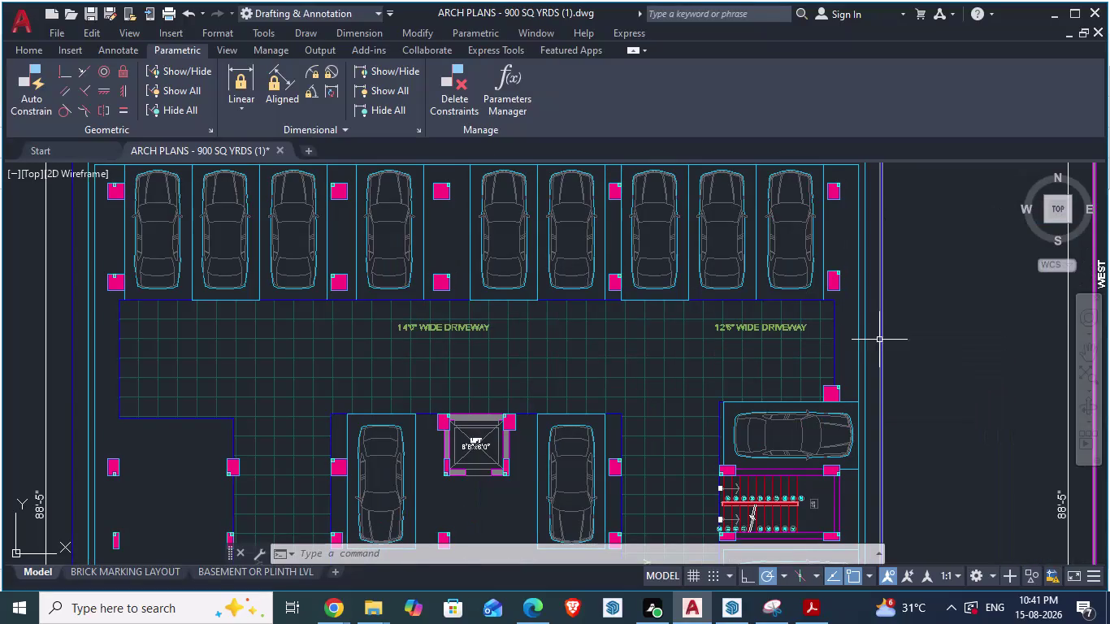
Start an aligned dimension at the column corner and check the SketchUp model.
text(da)
key(Return)
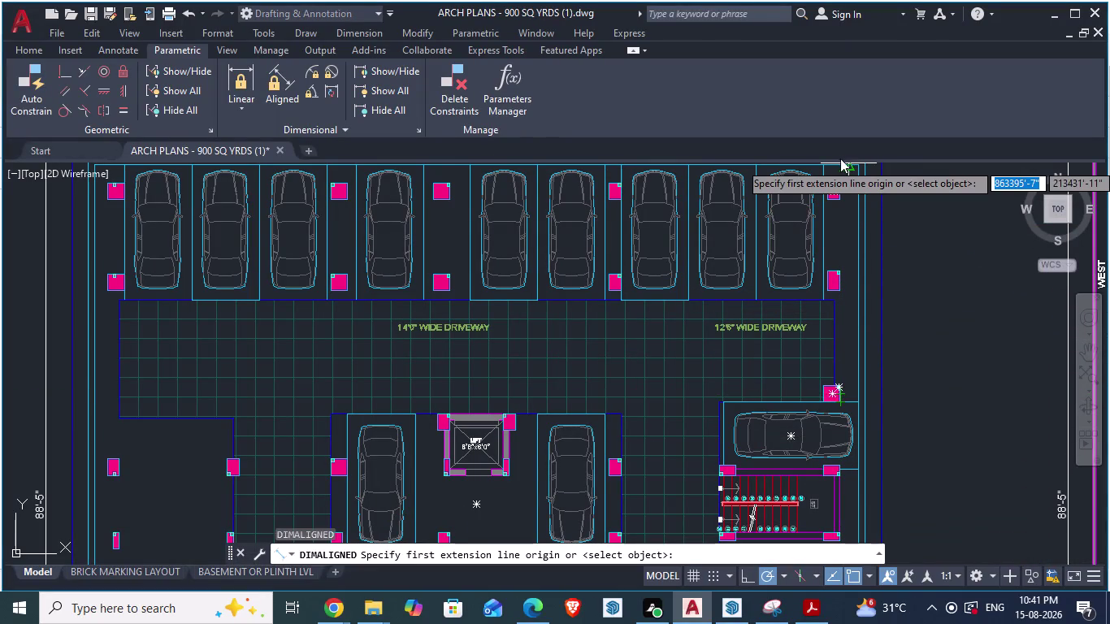
scroll(up, 3)
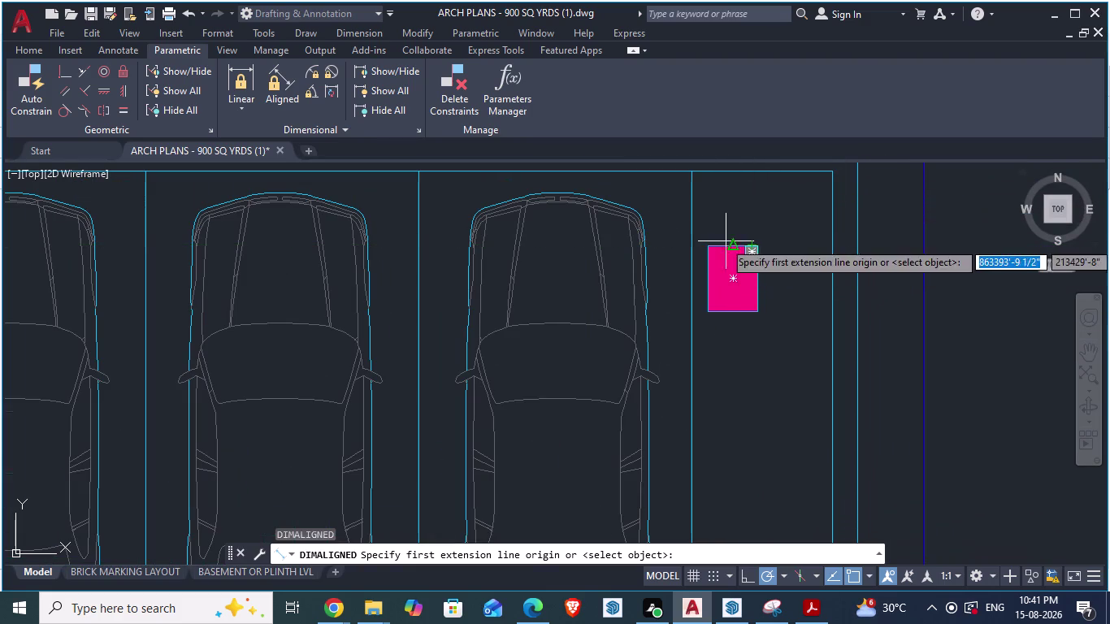
click(692, 176)
scroll(down, 3)
scroll(up, 3)
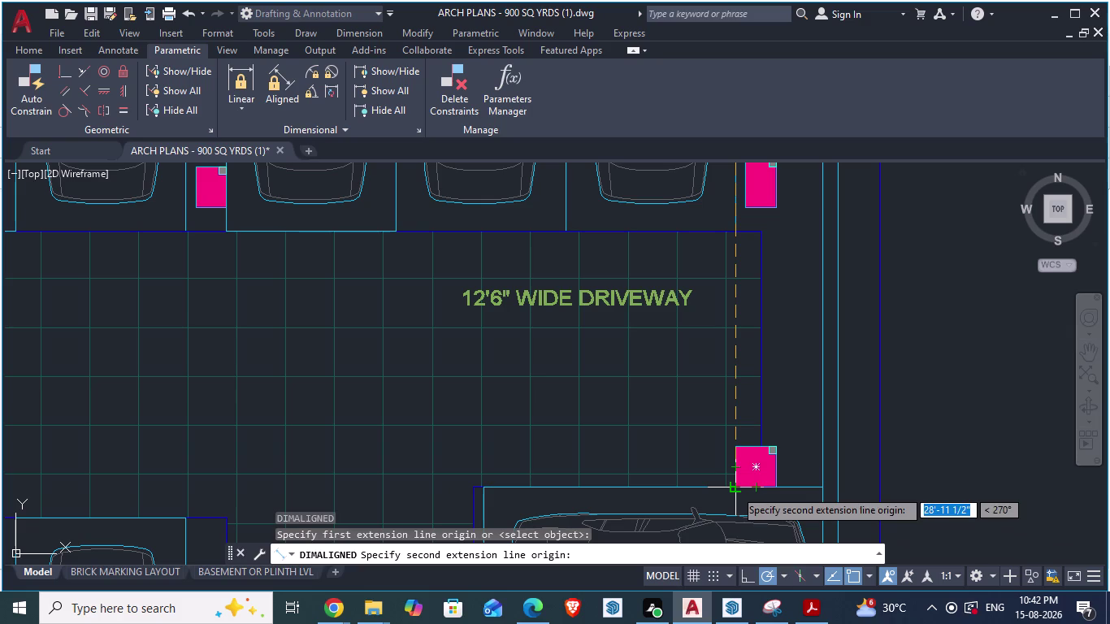
key(alt+Tab)
scroll(down, 3)
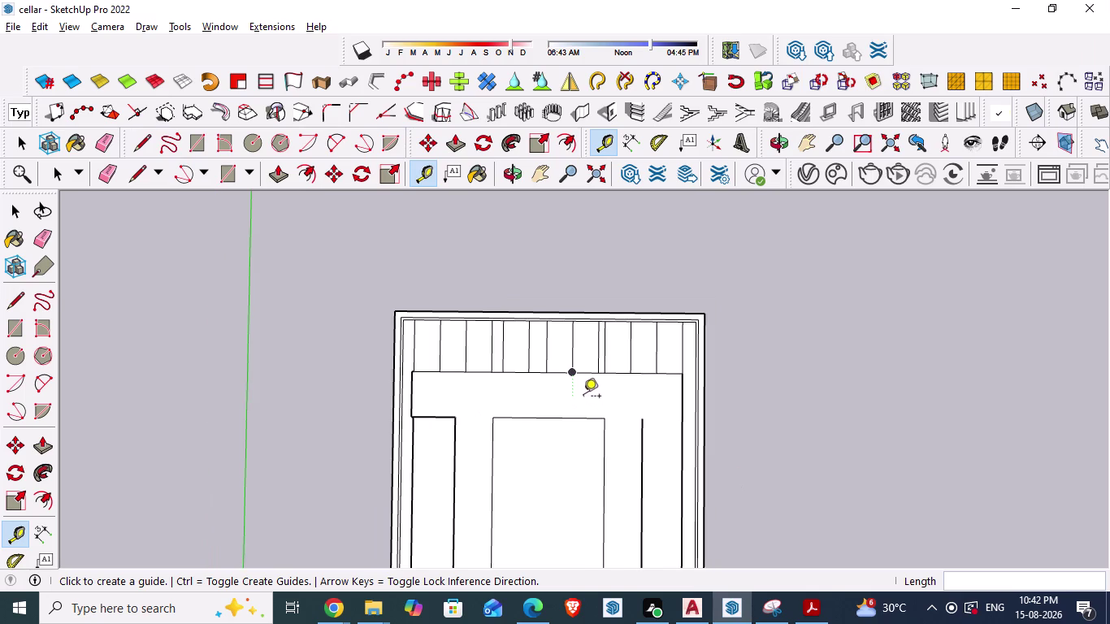
key(alt+Tab)
scroll(down, 3)
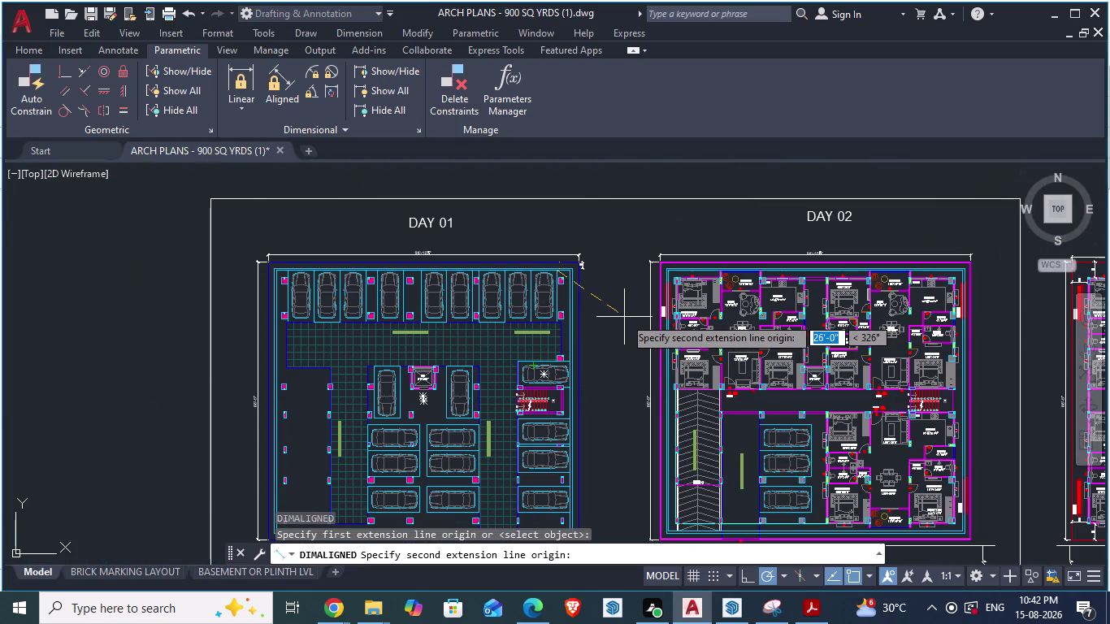
Cancel that first aligned dimension and zoom around the plan.
key(Escape)
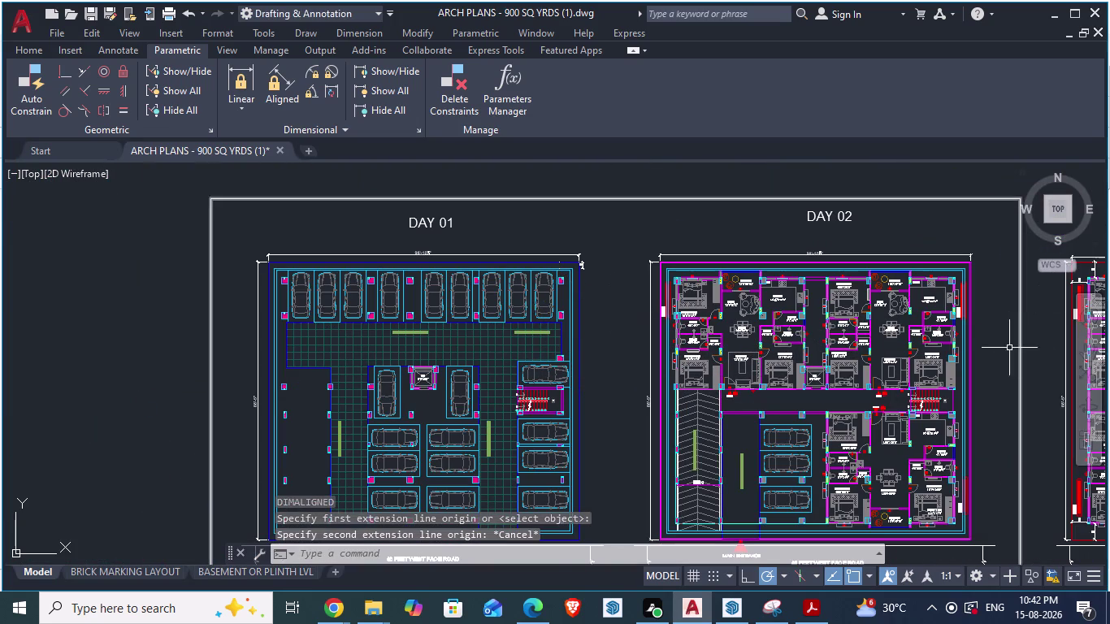
scroll(up, 3)
scroll(down, 3)
scroll(up, 3)
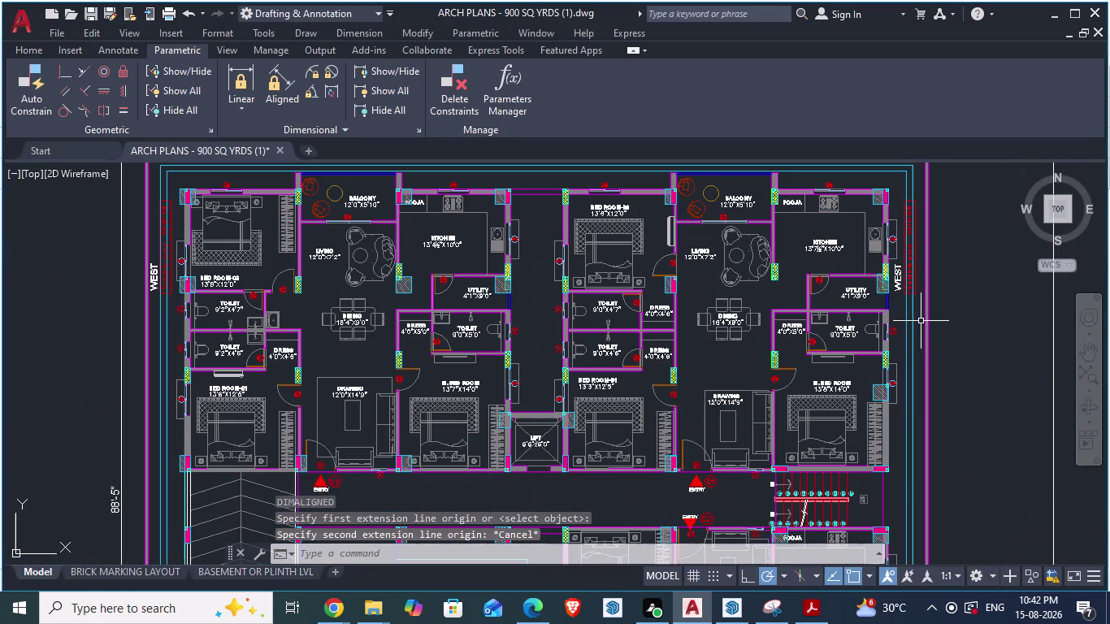
scroll(up, 3)
scroll(down, 3)
scroll(up, 3)
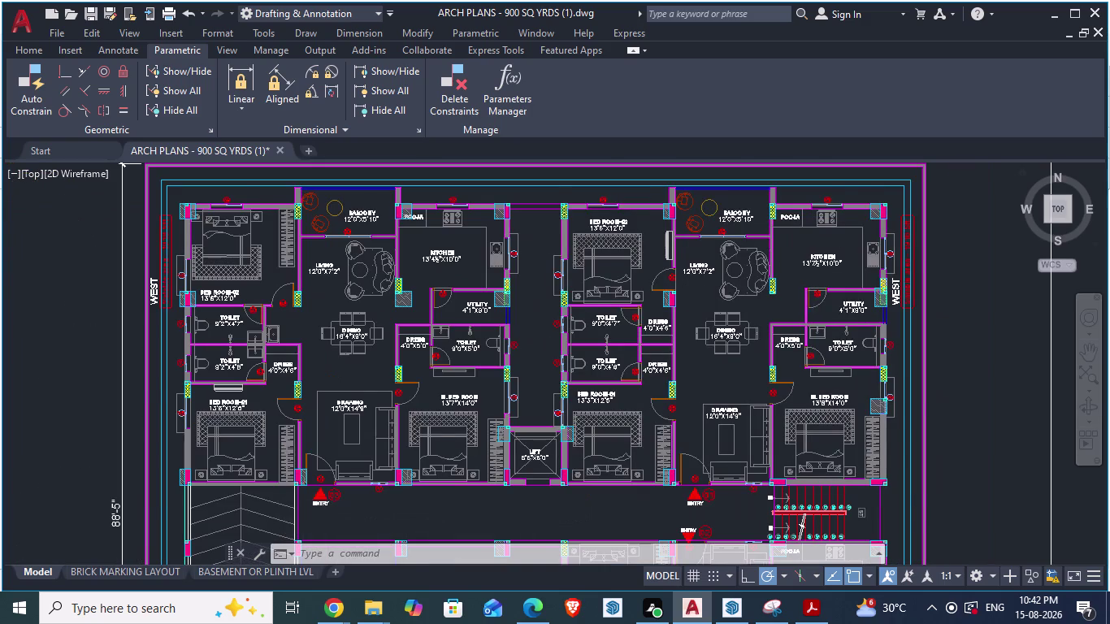
Pick an aligned dimension from the unit corner to the wall column, then cancel it.
text(da)
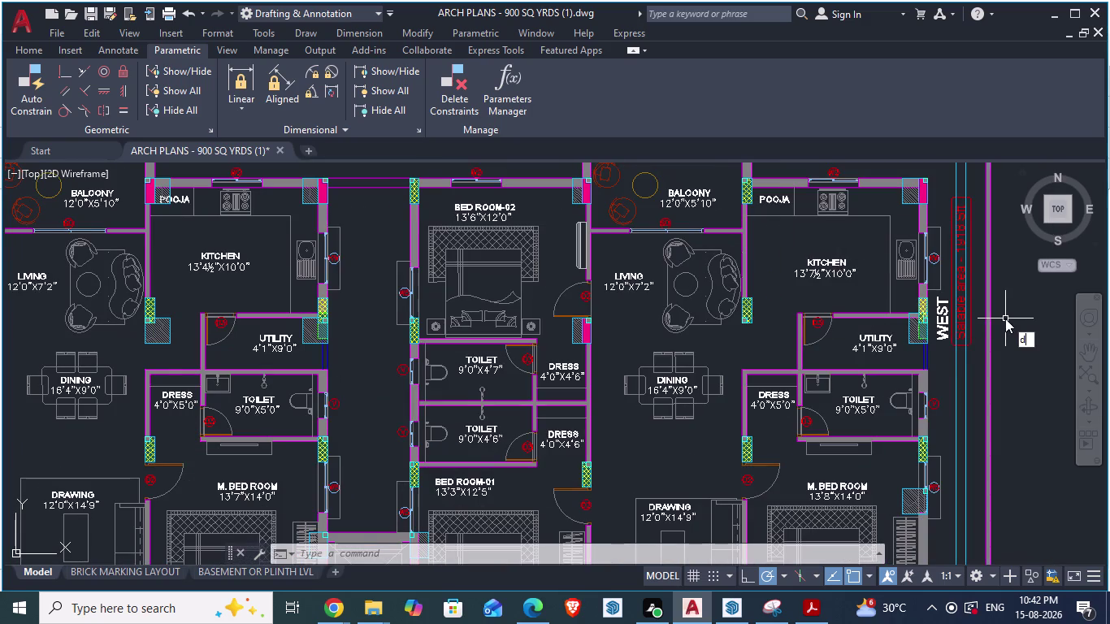
key(Return)
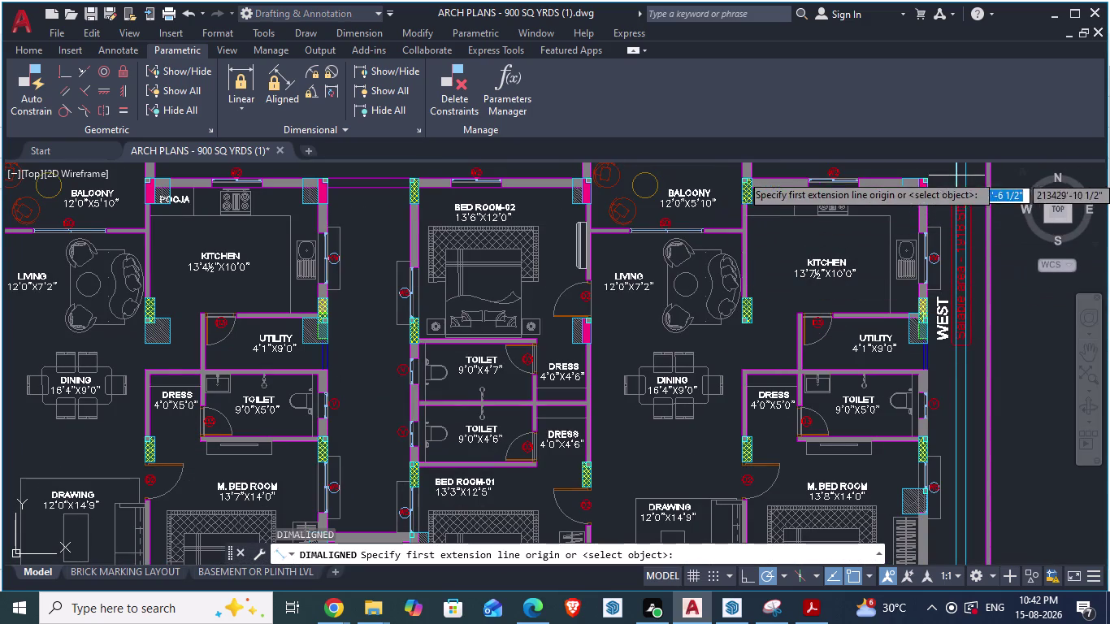
scroll(down, 3)
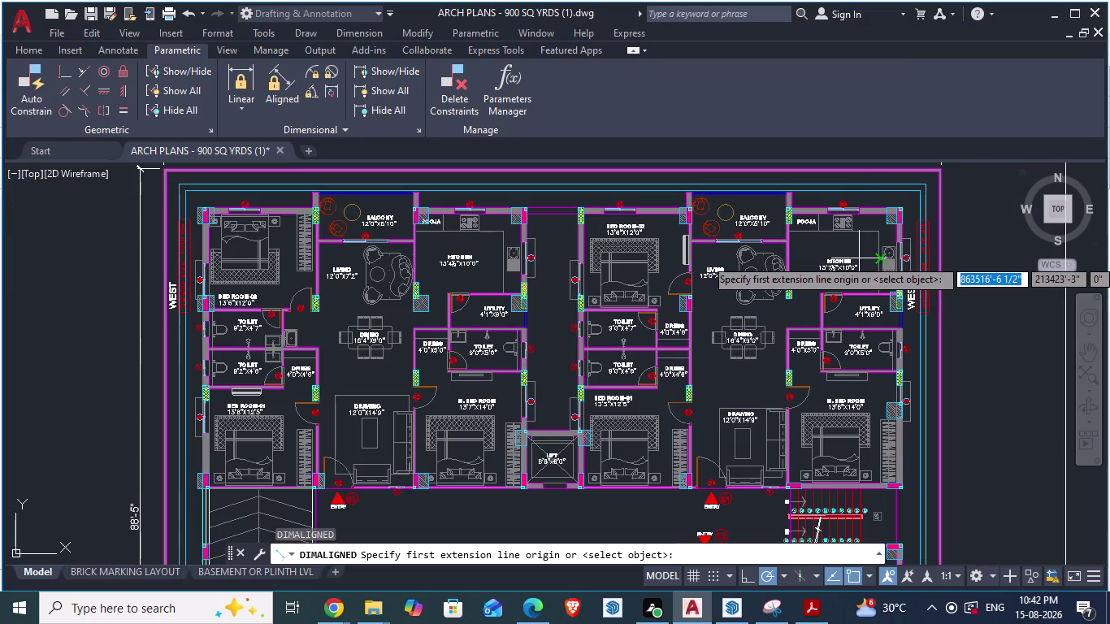
click(883, 190)
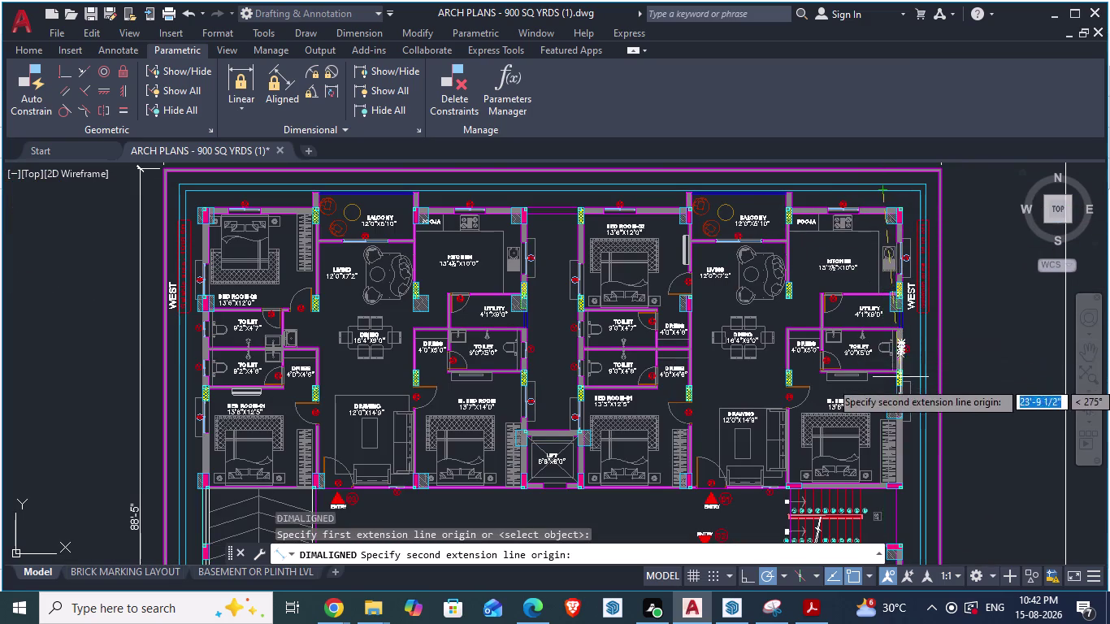
scroll(up, 3)
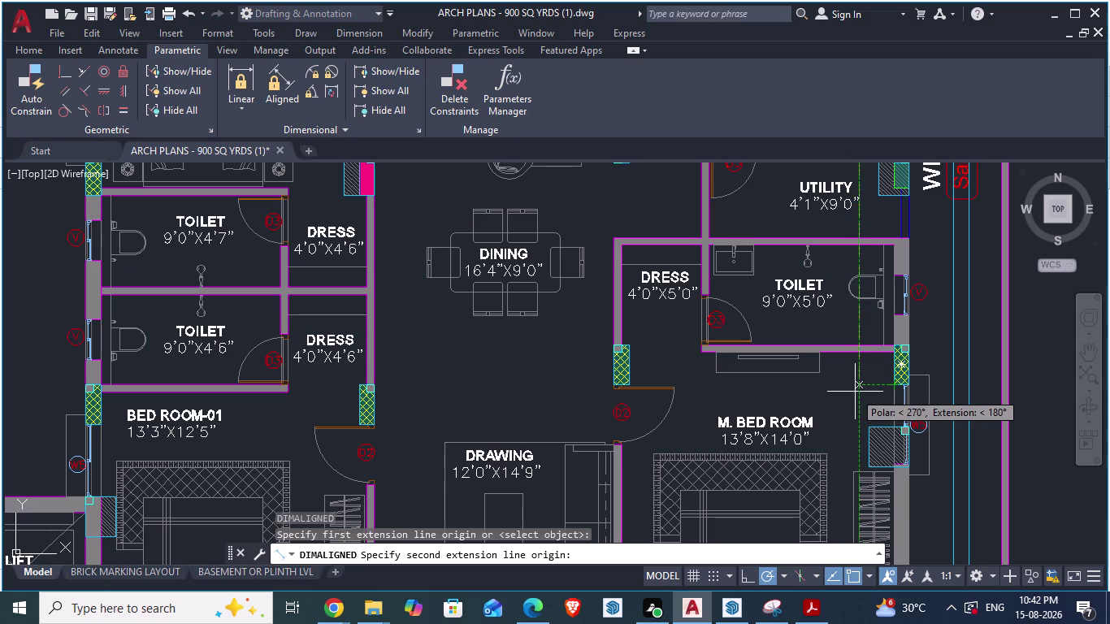
click(855, 392)
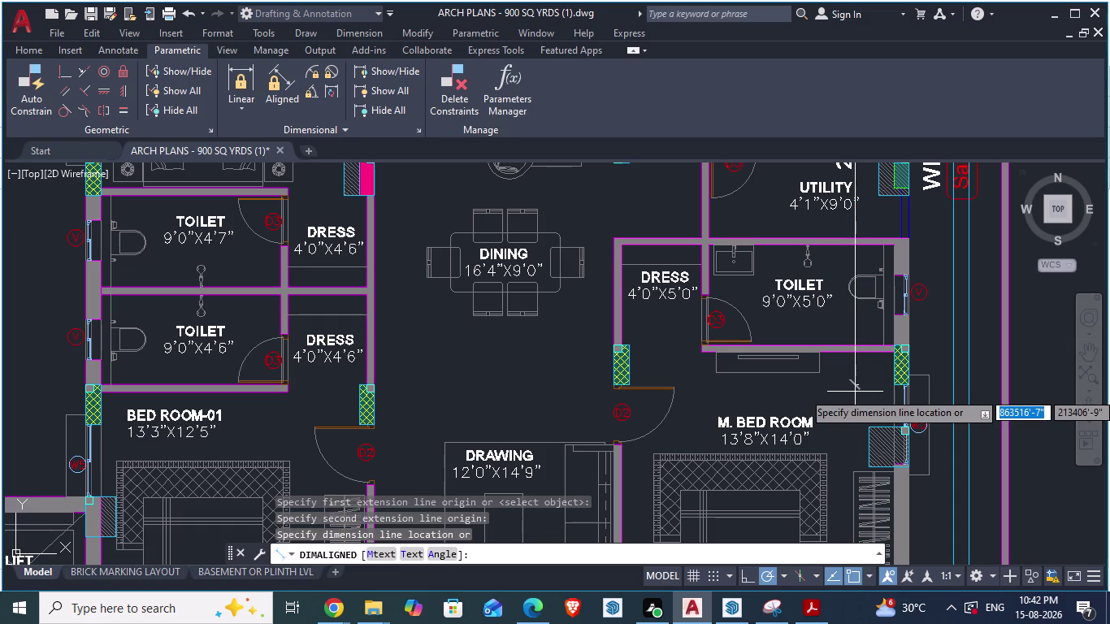
key(Escape)
scroll(down, 3)
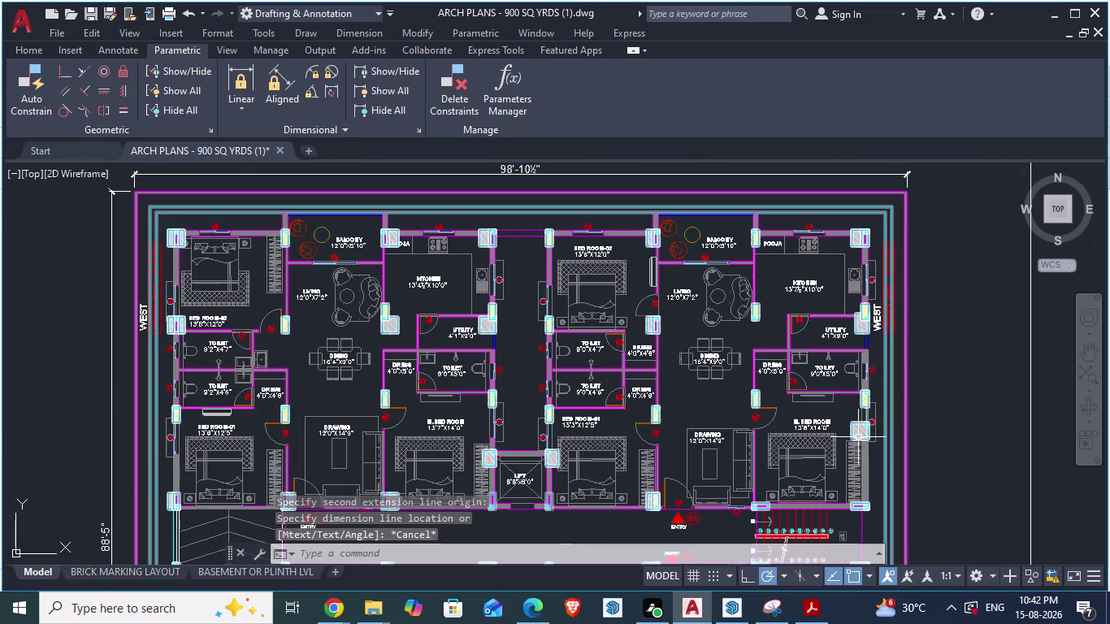
scroll(up, 3)
Start a third aligned dimension at the hatched column corner.
text(d)
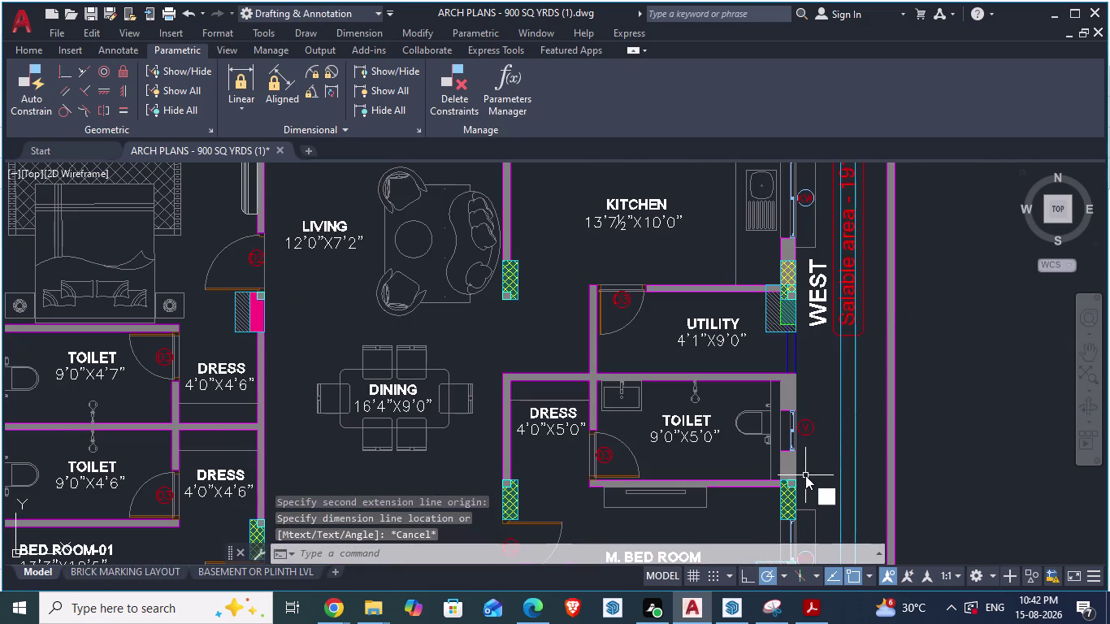
text(a)
key(Return)
scroll(up, 3)
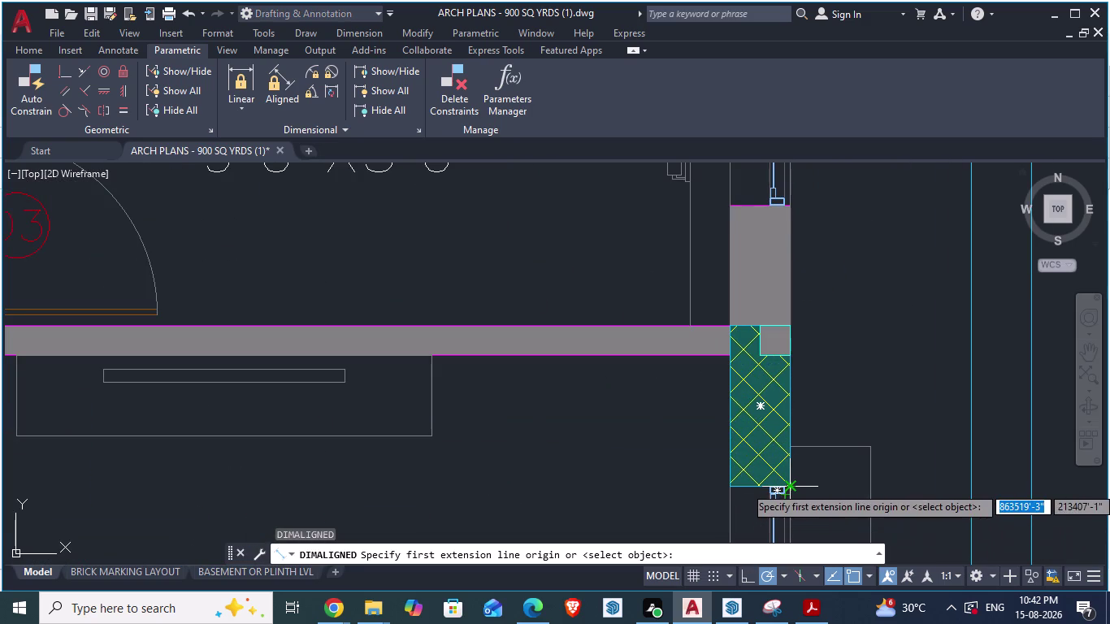
click(794, 486)
scroll(down, 3)
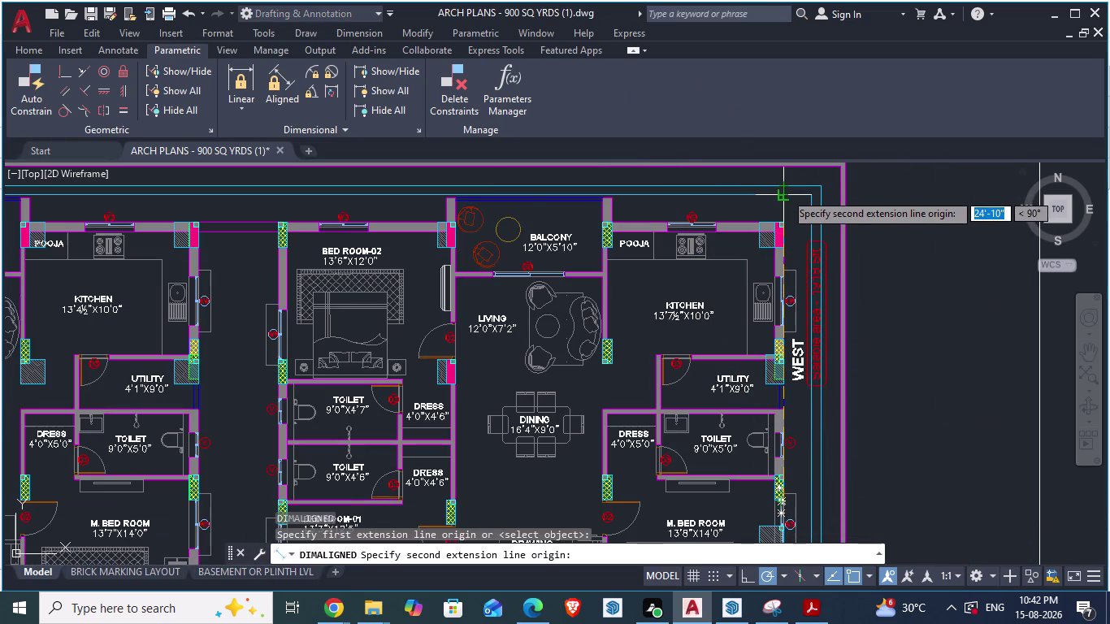
scroll(up, 3)
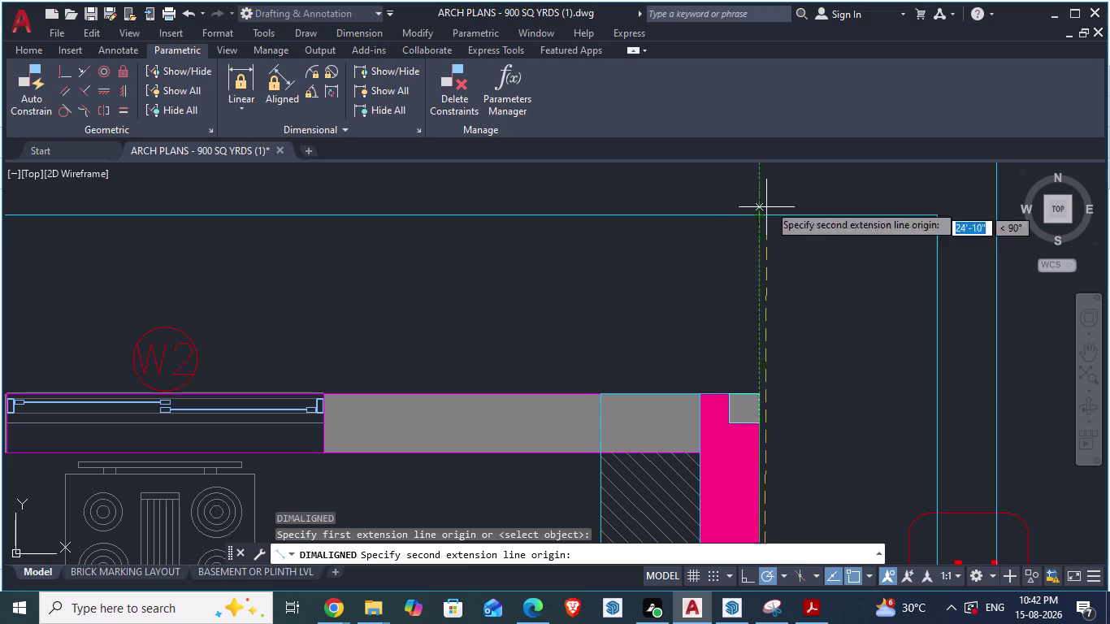
Zoom around the plan, then abandon the third dimension before its second point.
scroll(down, 3)
scroll(down, 3)
scroll(down, 3)
scroll(up, 3)
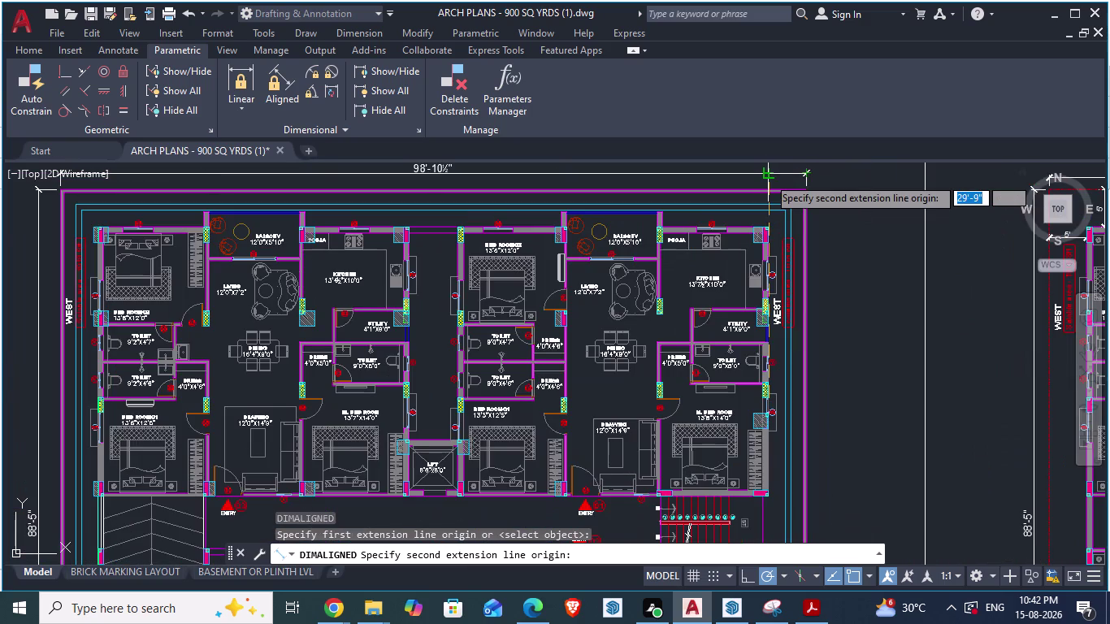
scroll(up, 3)
scroll(down, 3)
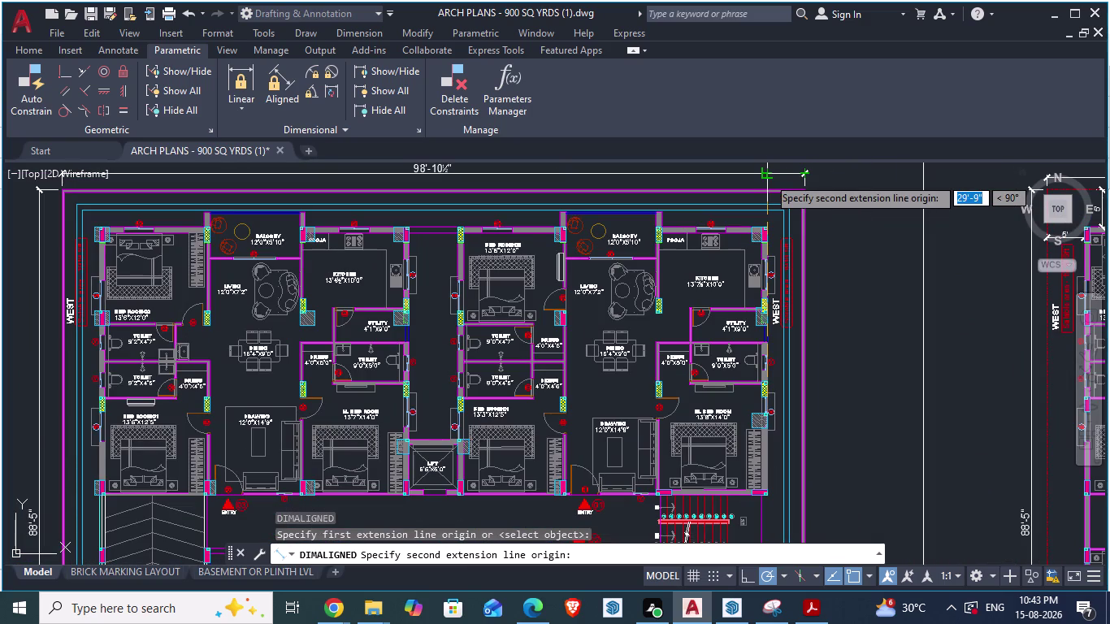
scroll(up, 3)
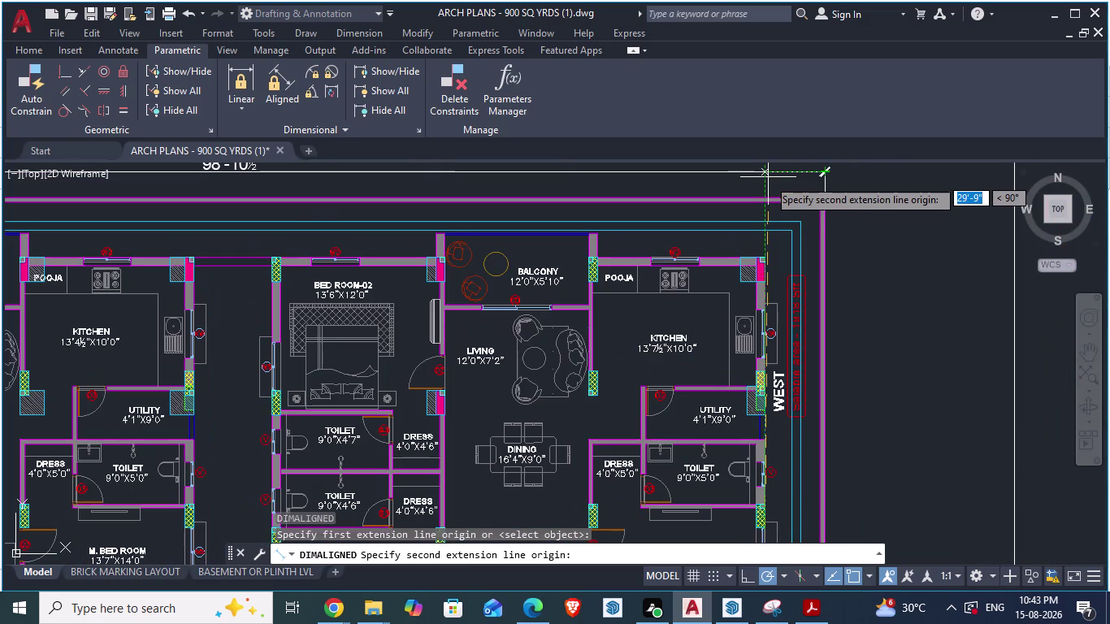
key(Escape)
scroll(down, 3)
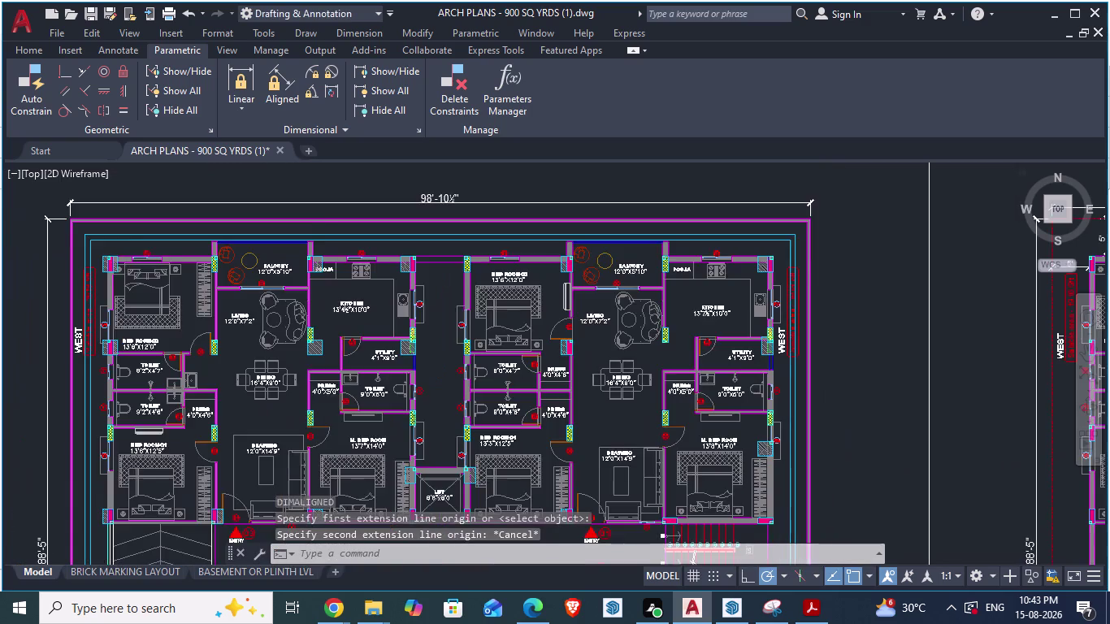
scroll(up, 3)
scroll(up, 3)
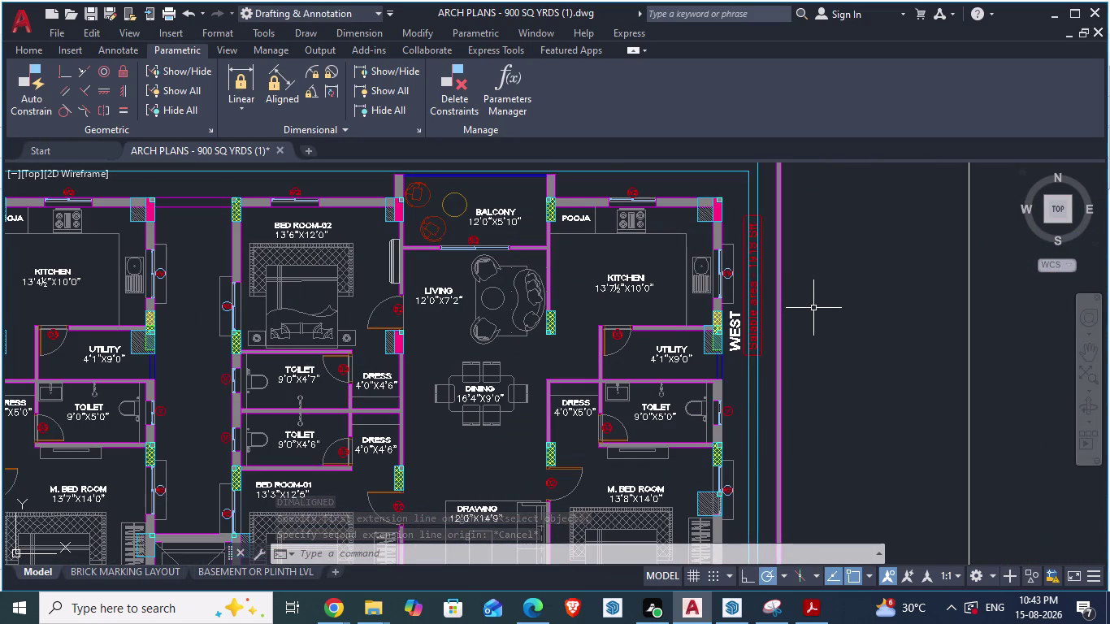
scroll(down, 3)
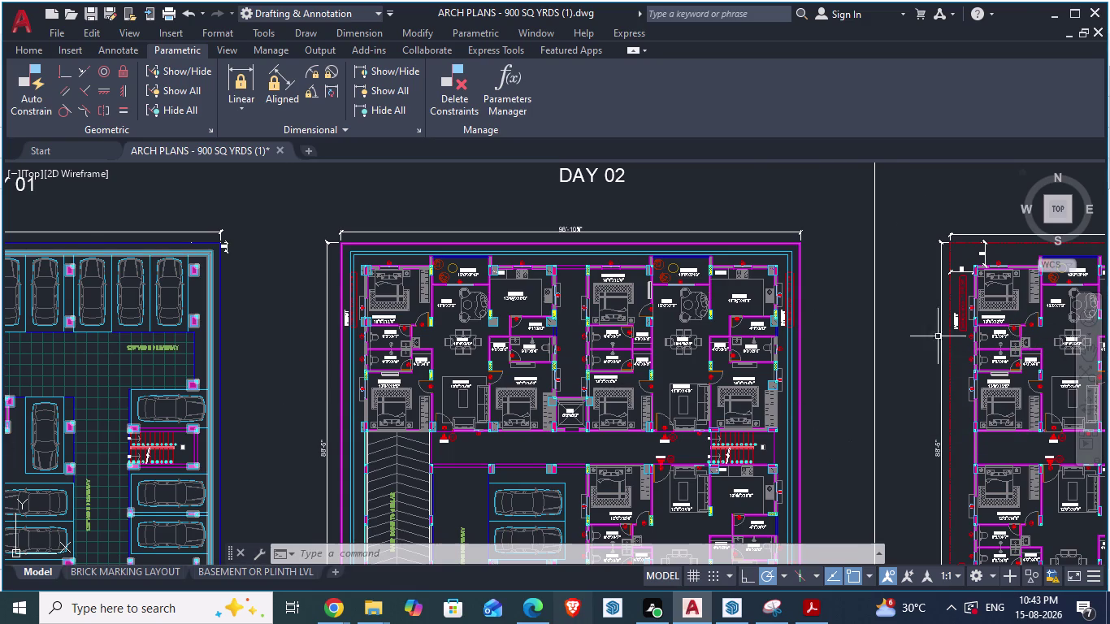
scroll(up, 3)
scroll(up, 3)
scroll(down, 3)
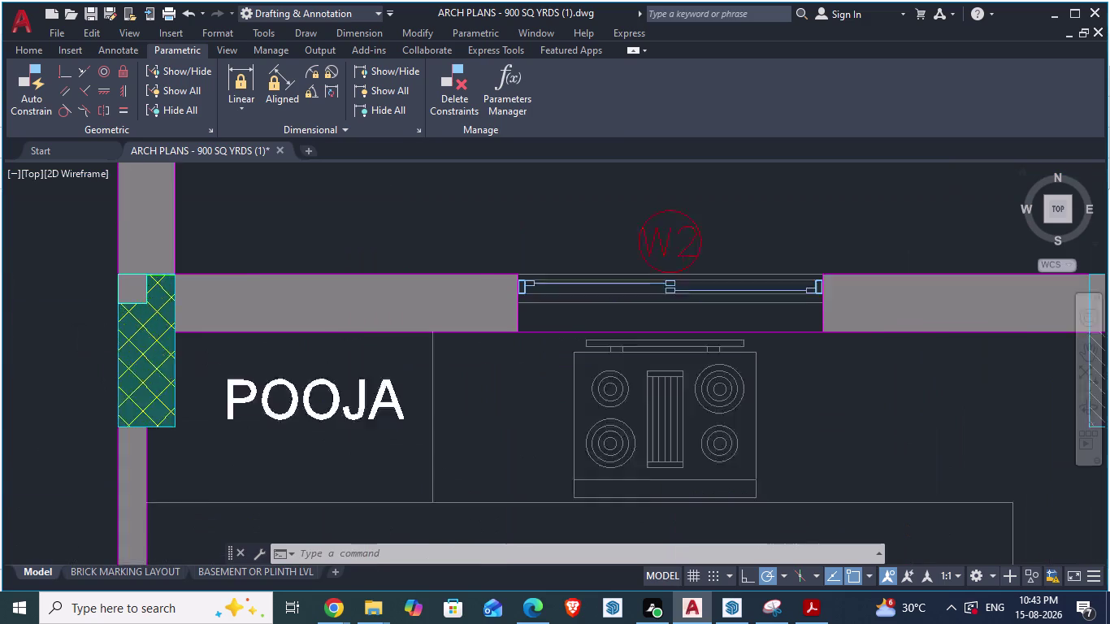
scroll(down, 3)
scroll(down, 3)
scroll(down, 3)
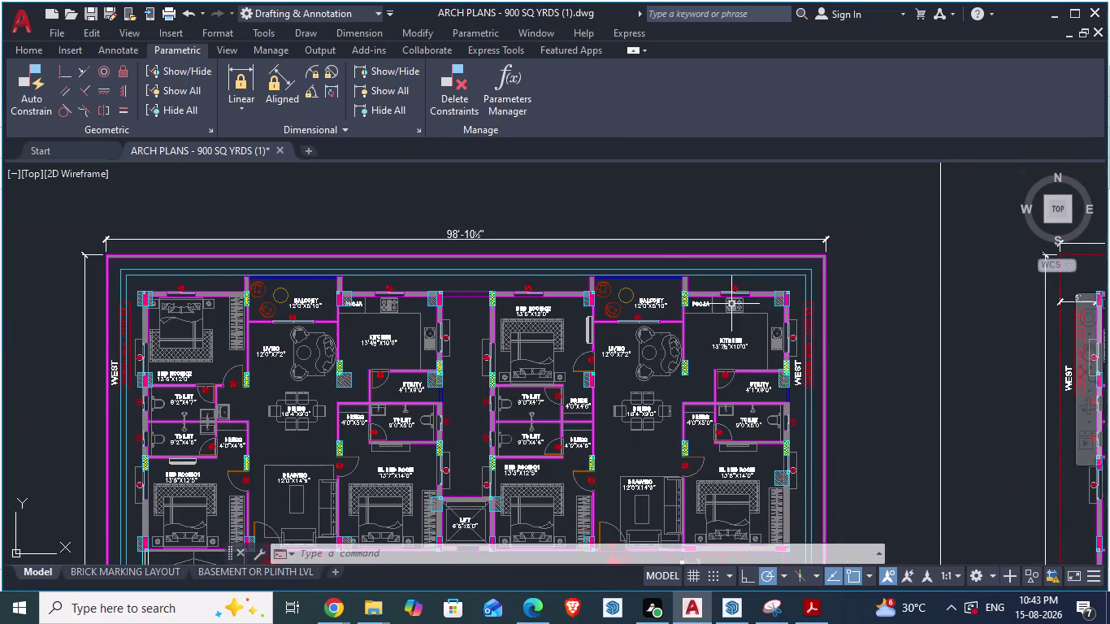
scroll(up, 3)
scroll(up, 3)
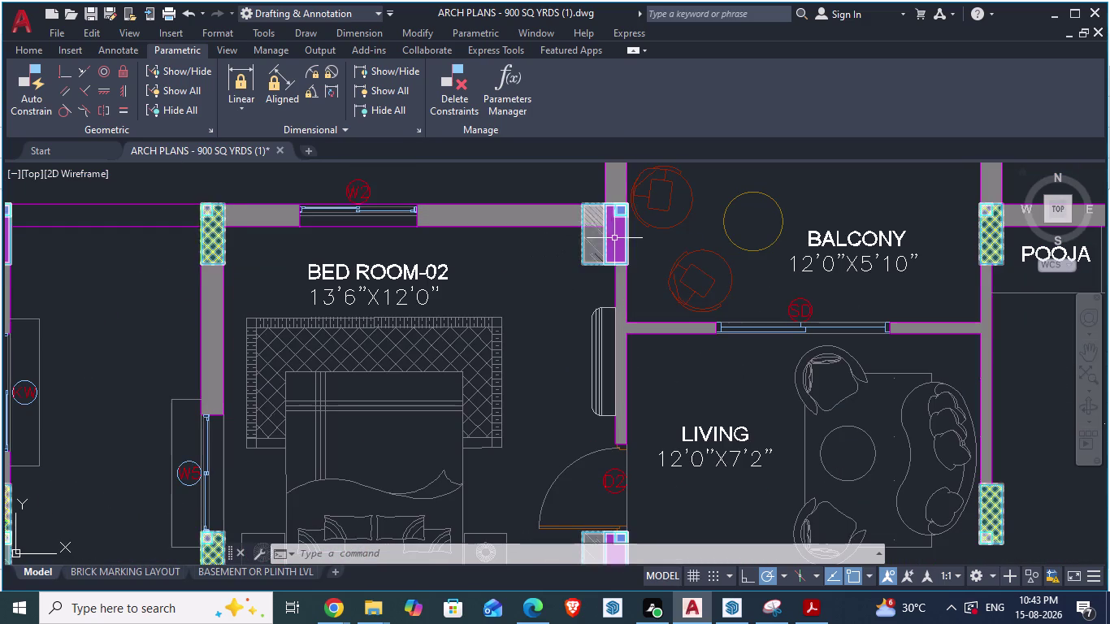
click(610, 234)
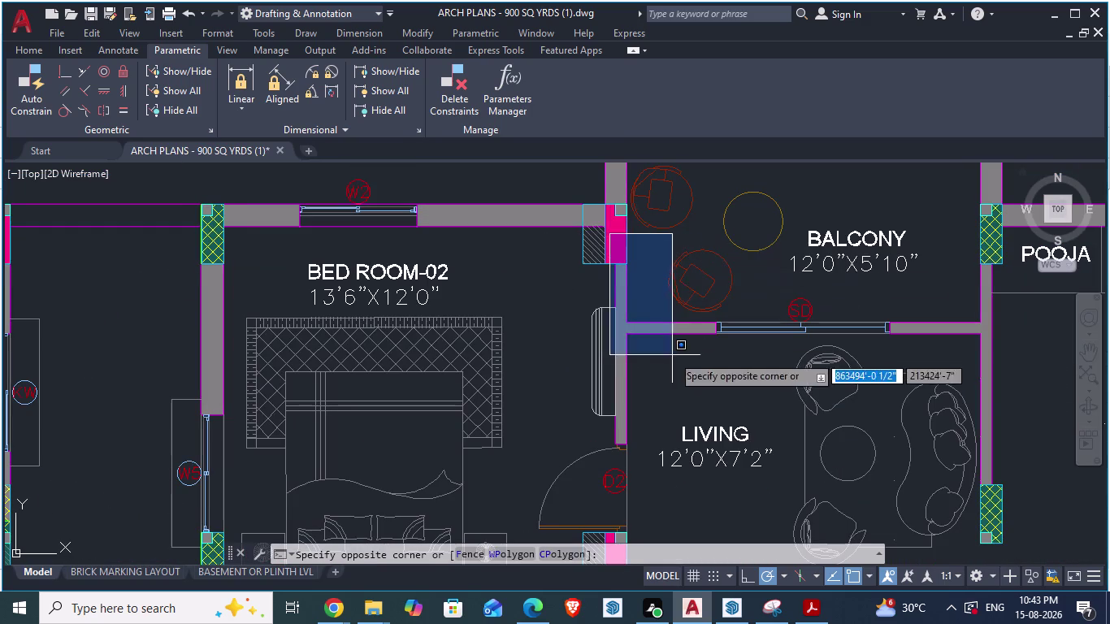
scroll(down, 3)
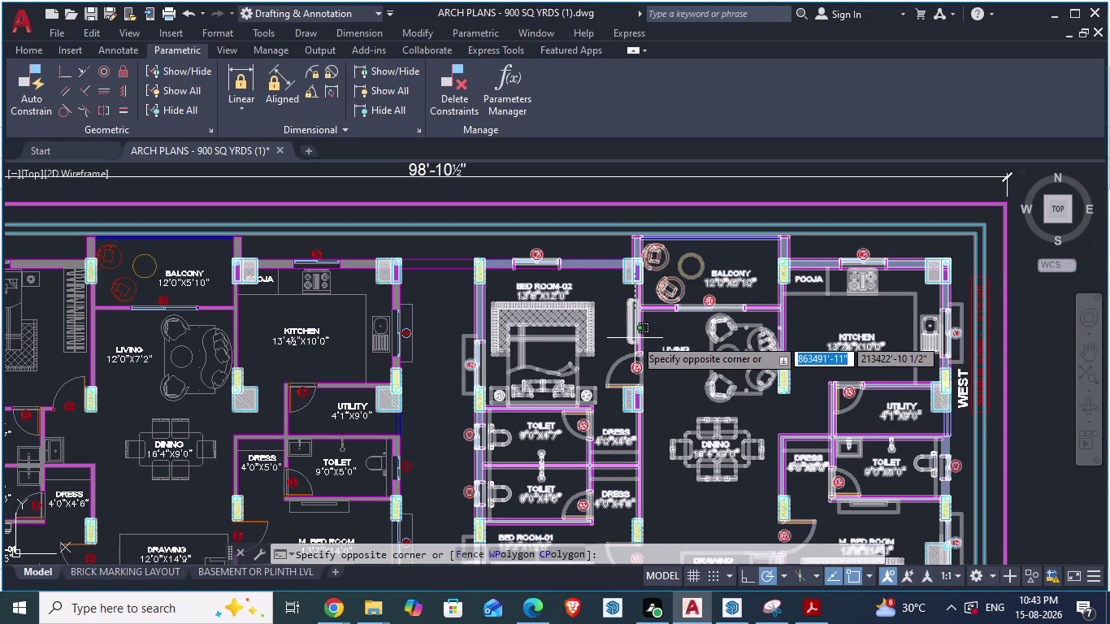
key(Escape)
scroll(down, 3)
scroll(up, 3)
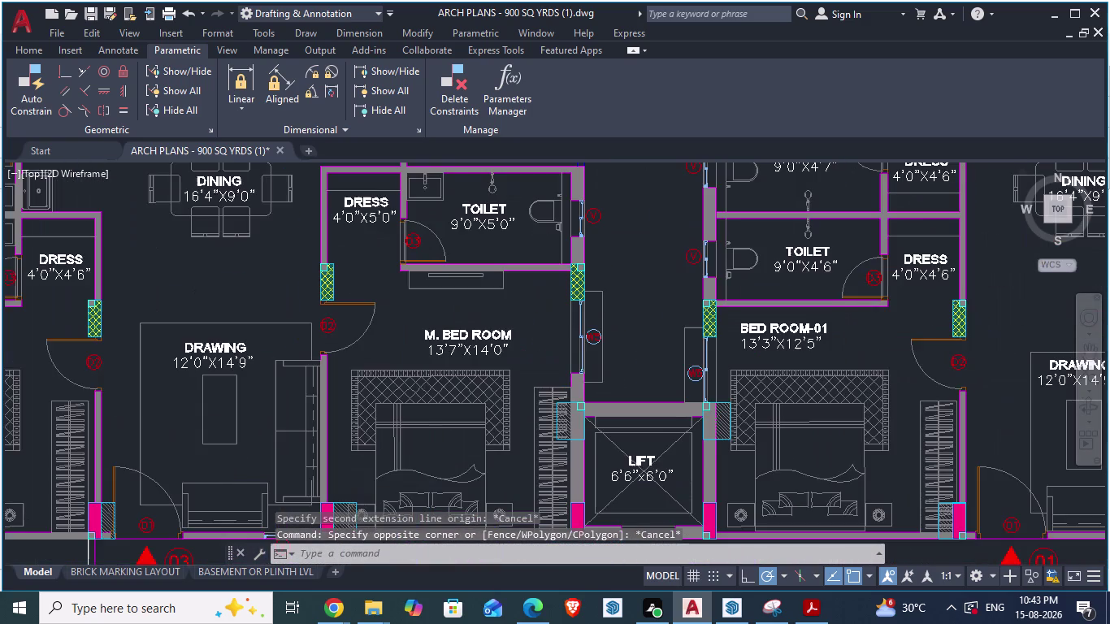
scroll(down, 3)
scroll(down, 3)
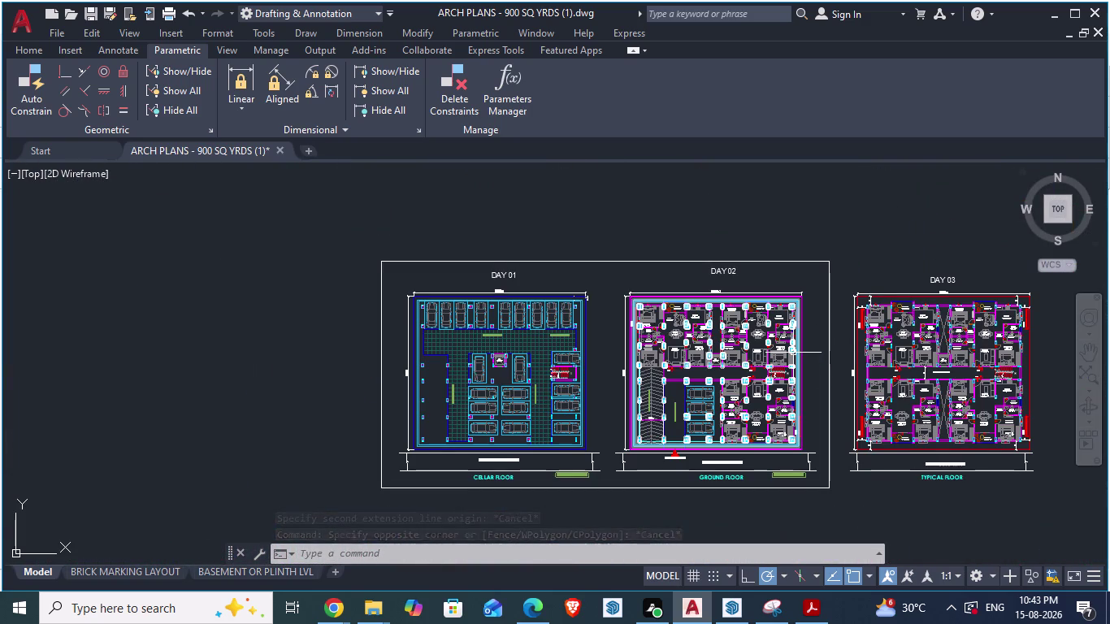
scroll(up, 3)
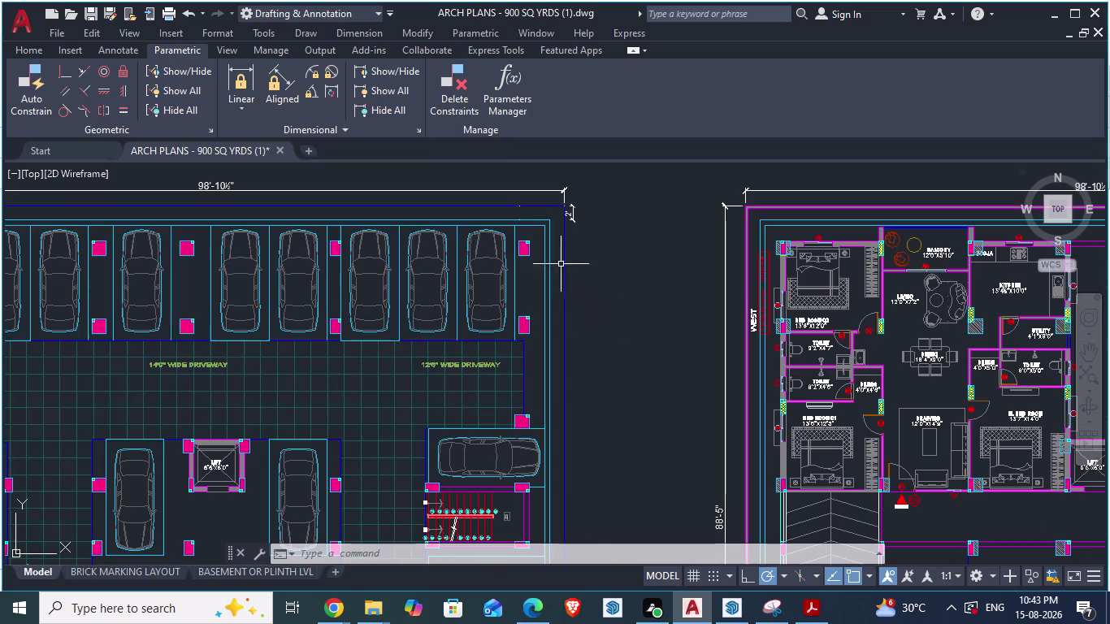
scroll(down, 3)
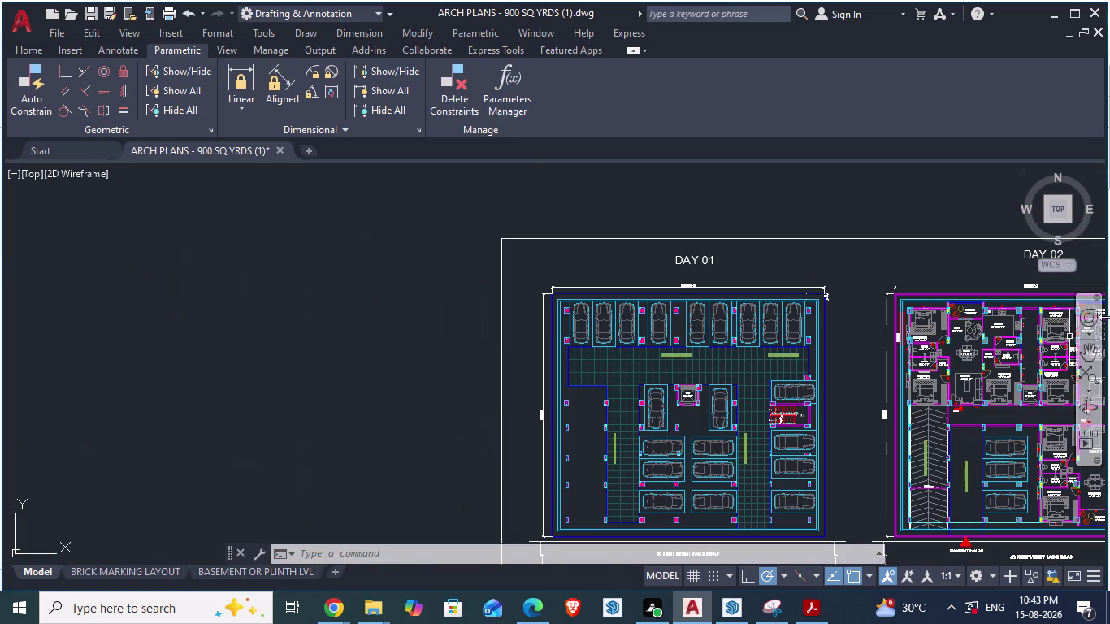
scroll(down, 3)
scroll(up, 3)
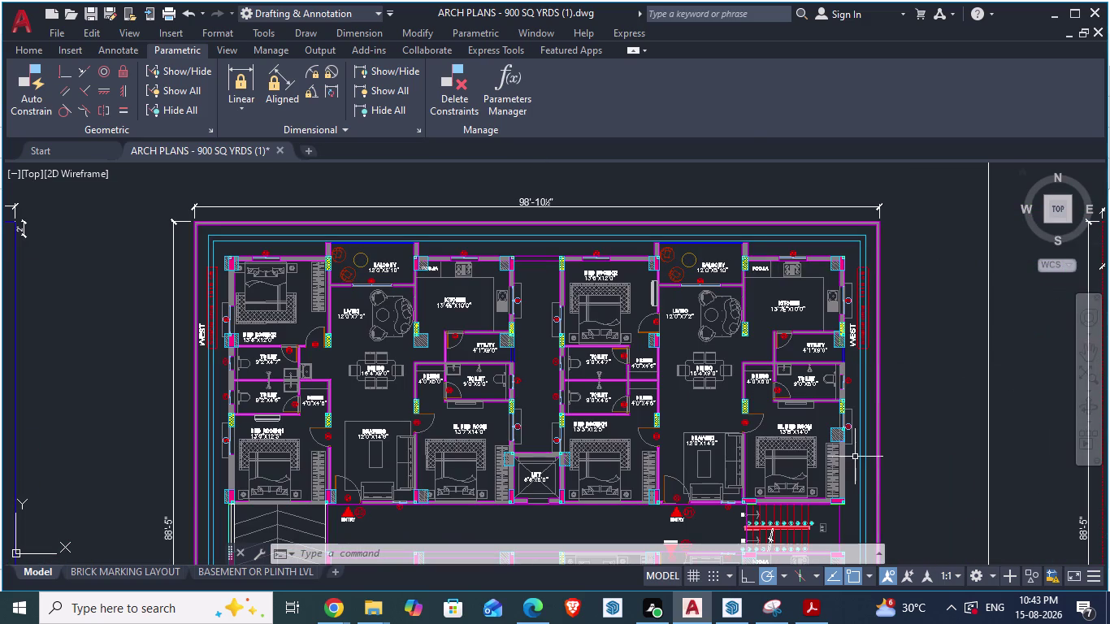
scroll(down, 3)
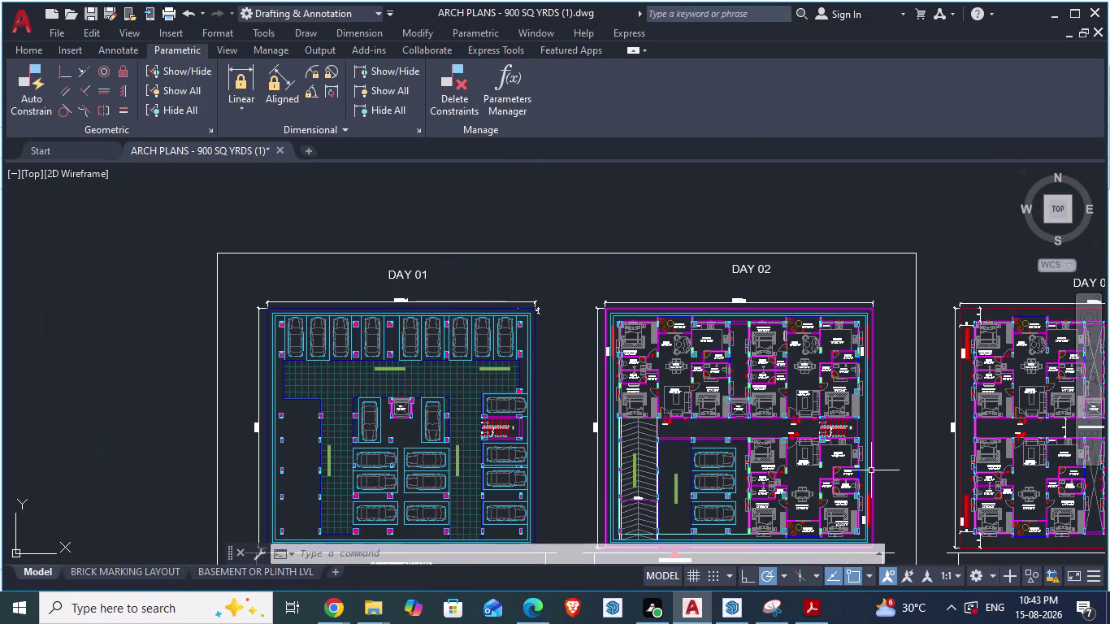
scroll(up, 3)
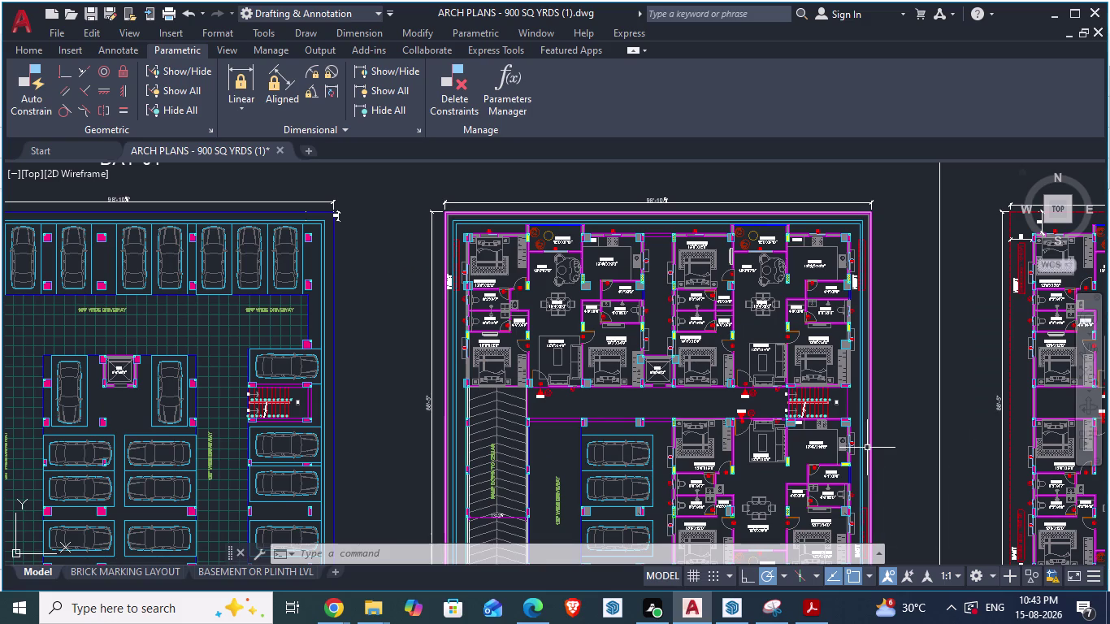
scroll(up, 3)
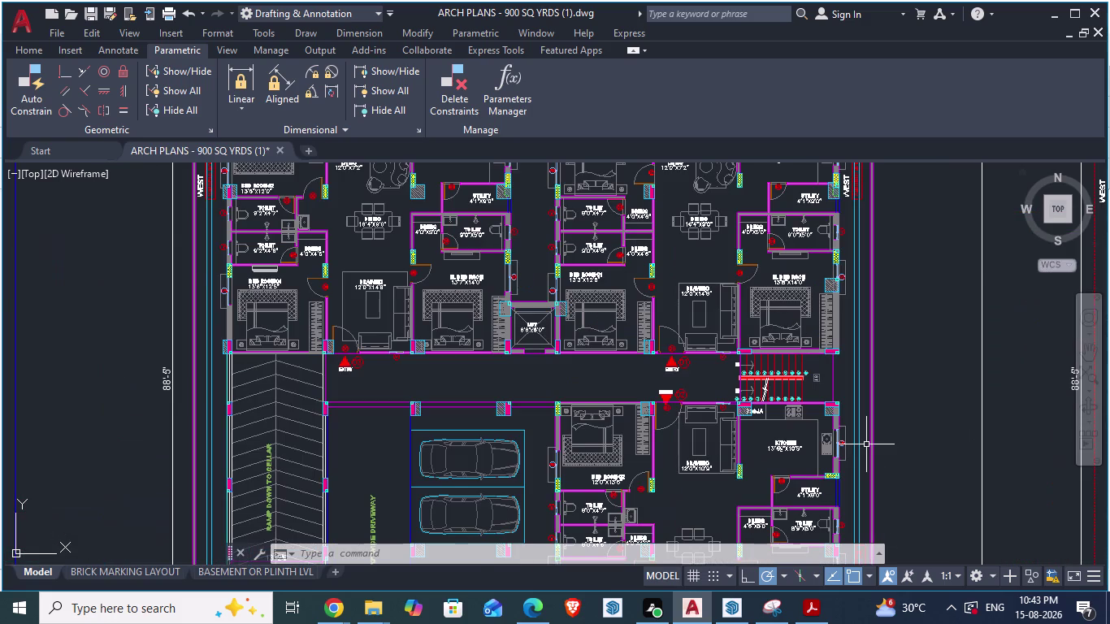
scroll(up, 3)
scroll(down, 3)
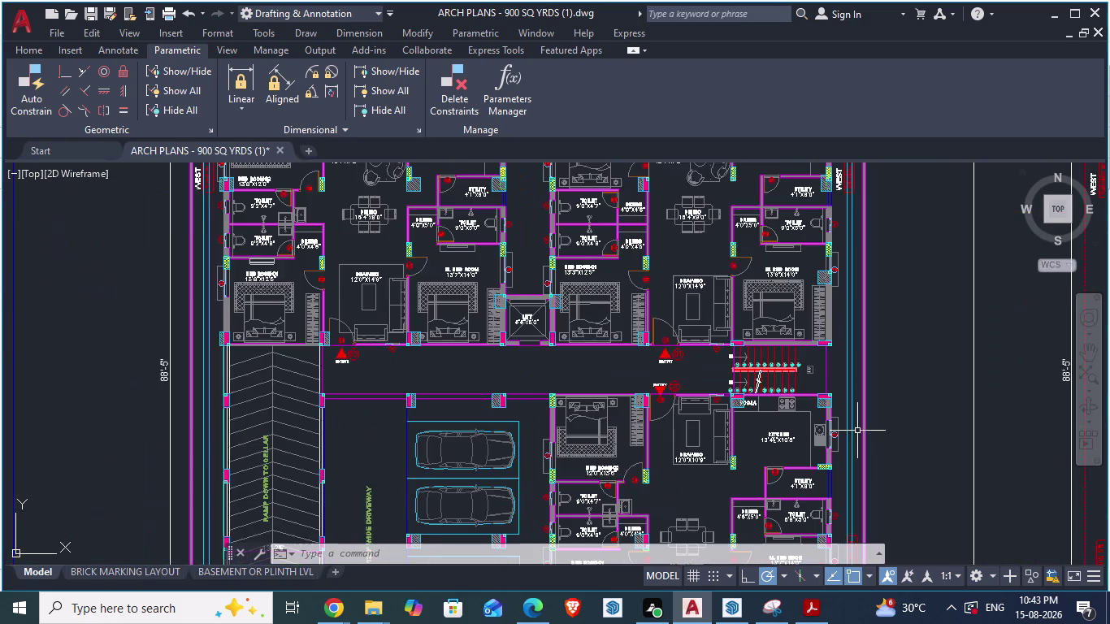
scroll(down, 3)
scroll(up, 3)
scroll(up, 3)
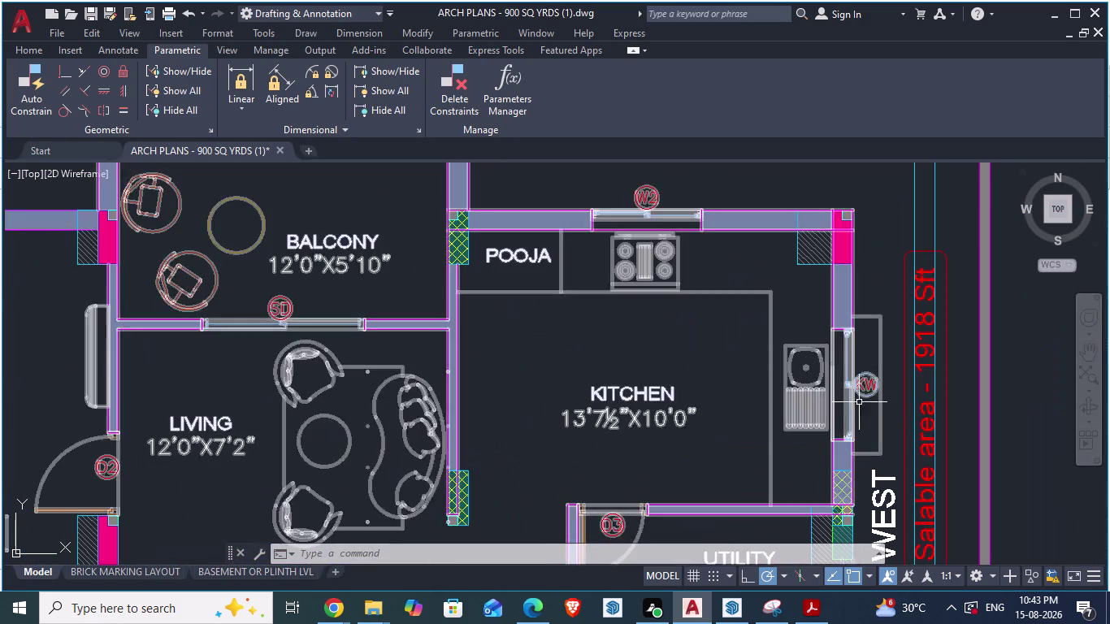
scroll(down, 3)
scroll(down, 3)
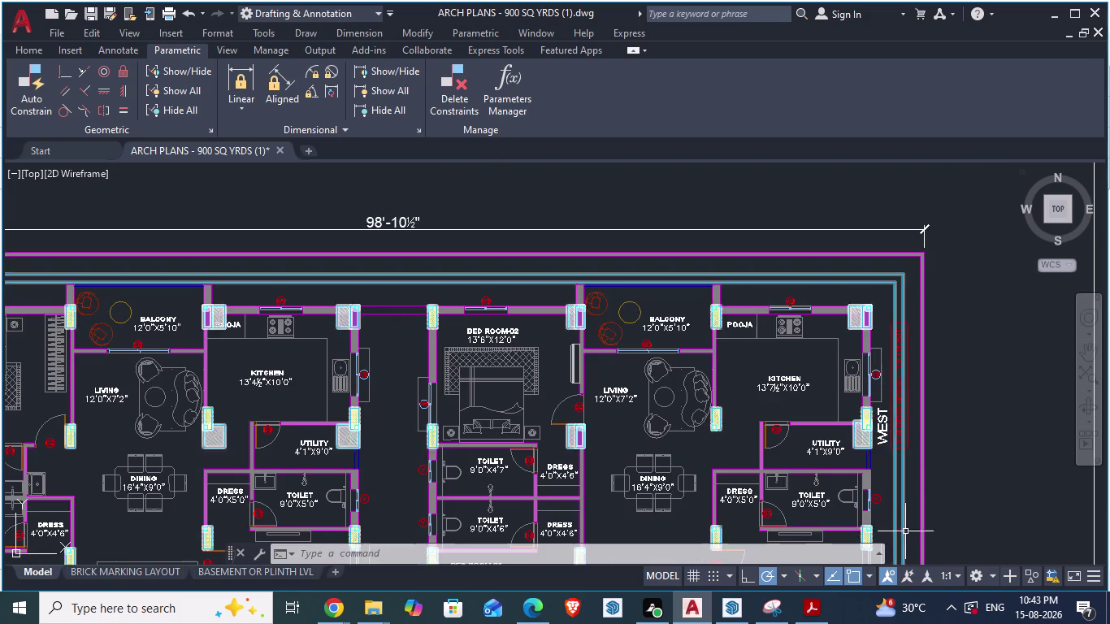
scroll(down, 3)
scroll(up, 3)
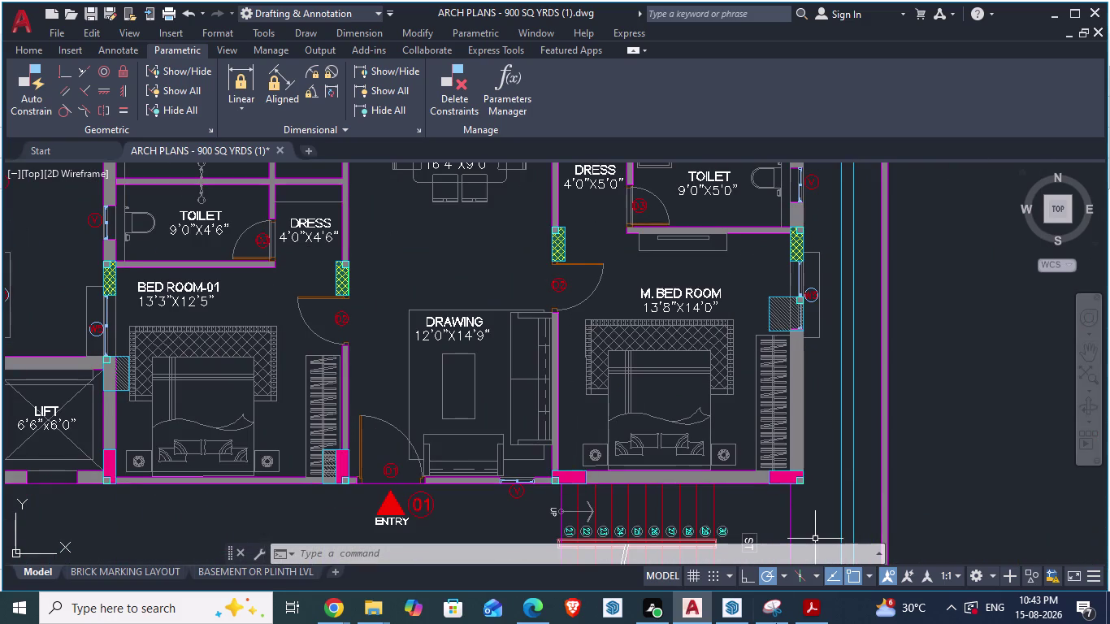
scroll(up, 3)
scroll(down, 3)
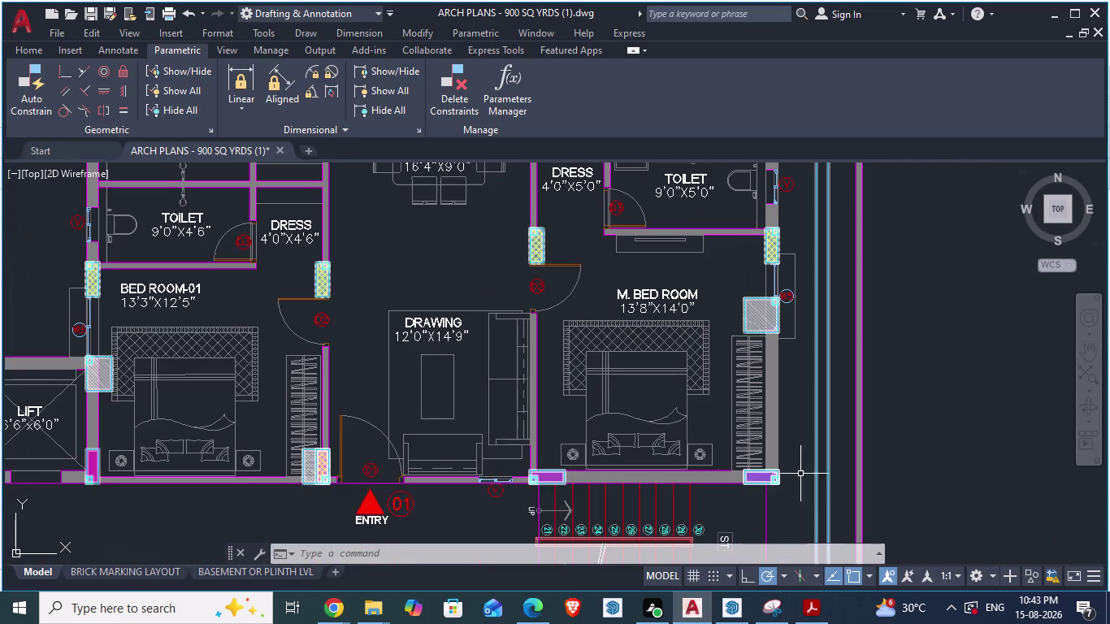
scroll(up, 3)
scroll(up, 3)
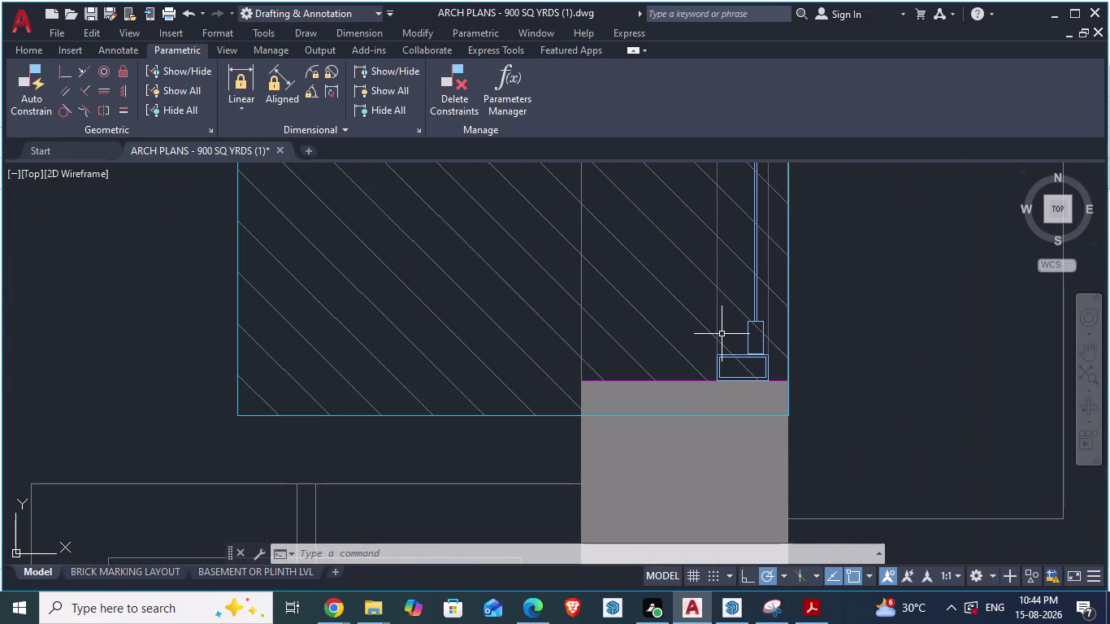
scroll(down, 3)
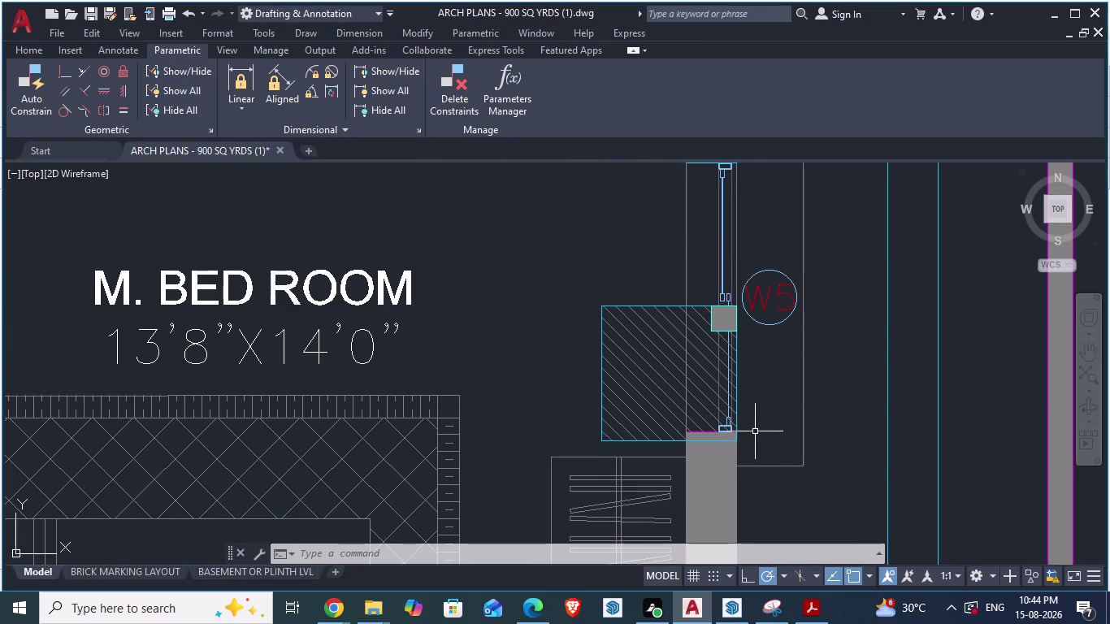
scroll(down, 3)
scroll(down, 3)
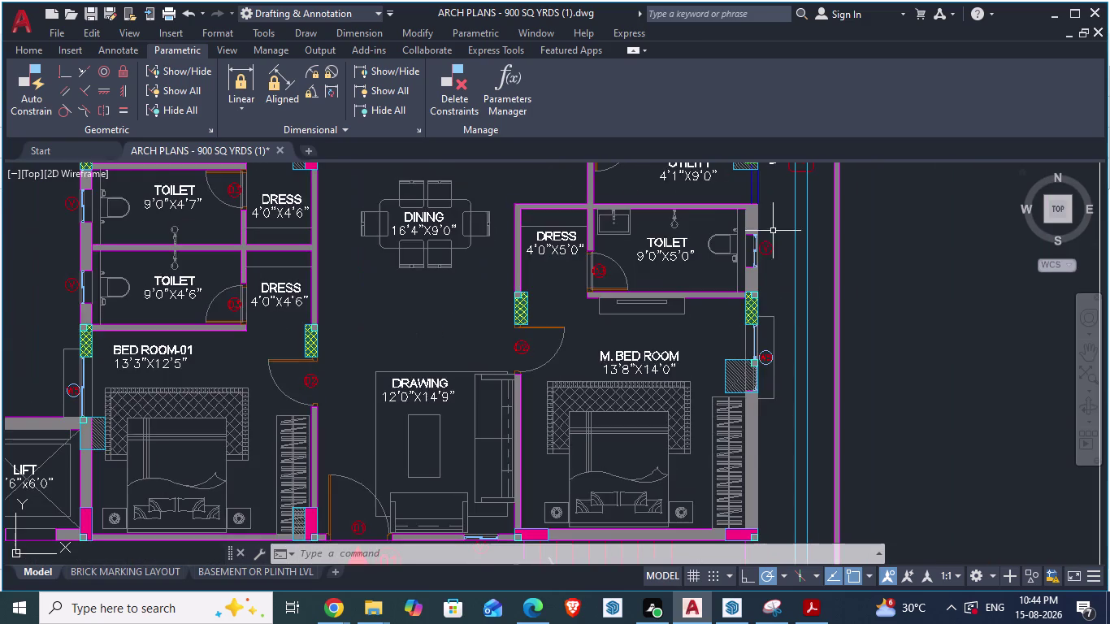
scroll(up, 3)
scroll(down, 3)
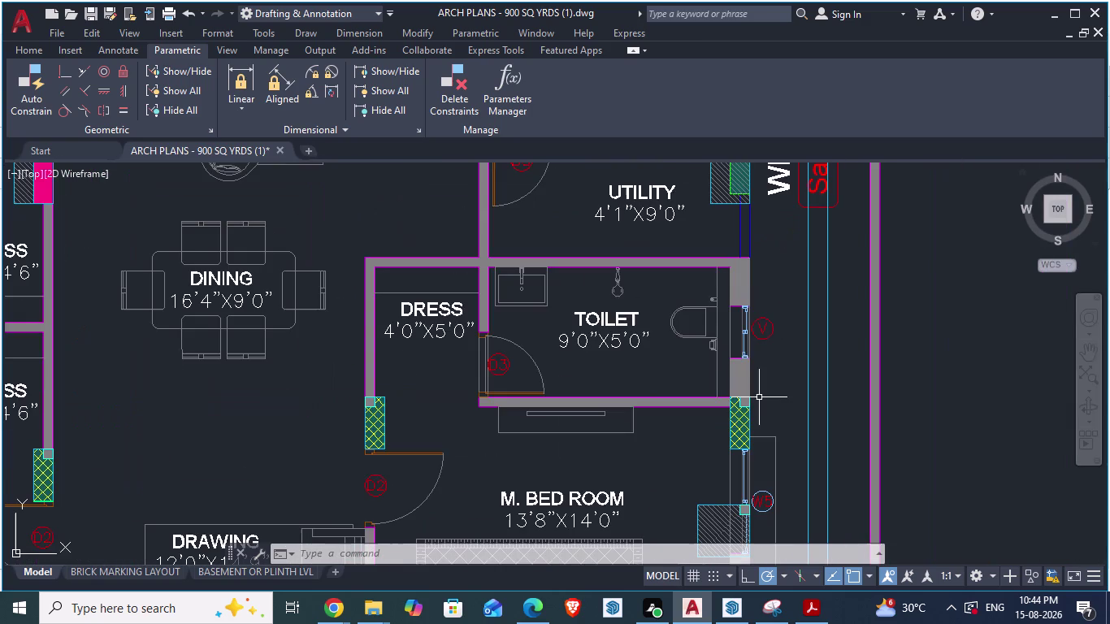
scroll(down, 3)
scroll(down, 3)
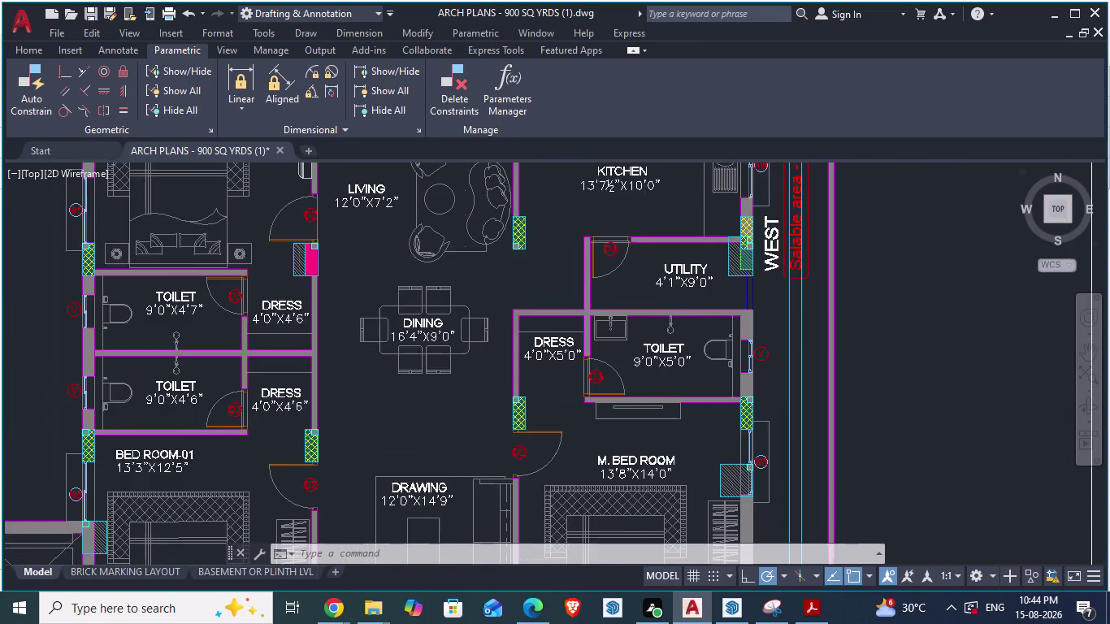
scroll(up, 3)
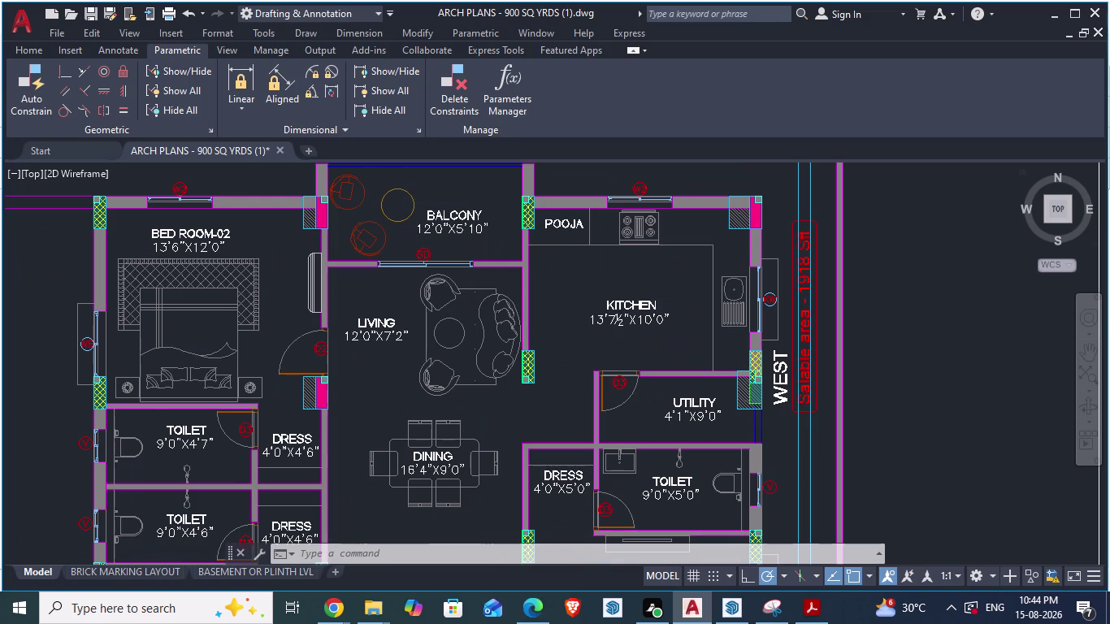
scroll(down, 3)
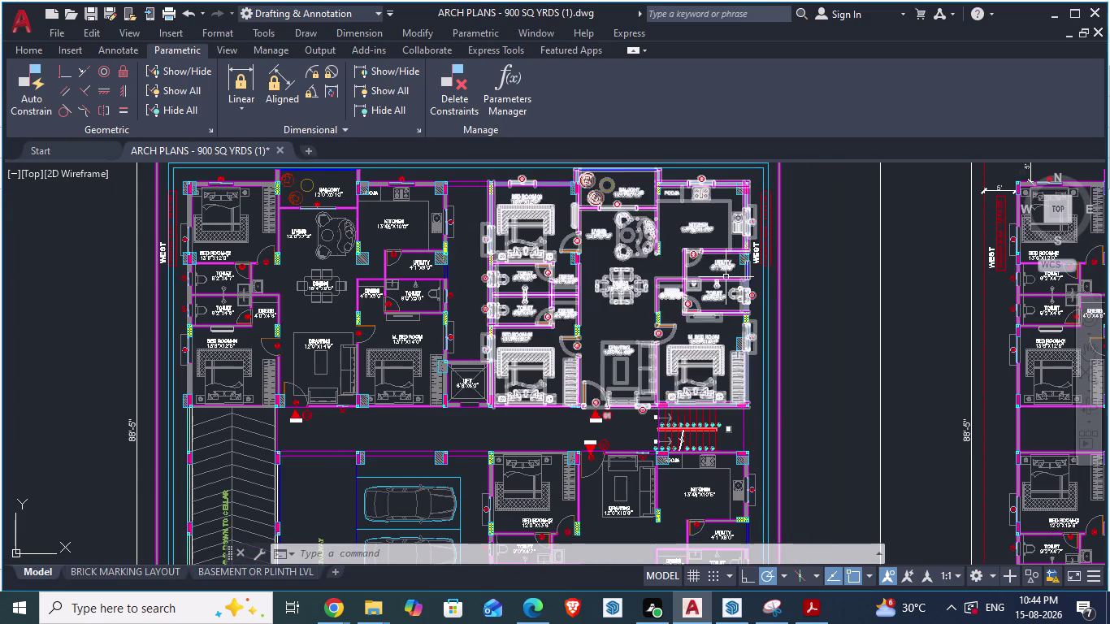
scroll(up, 3)
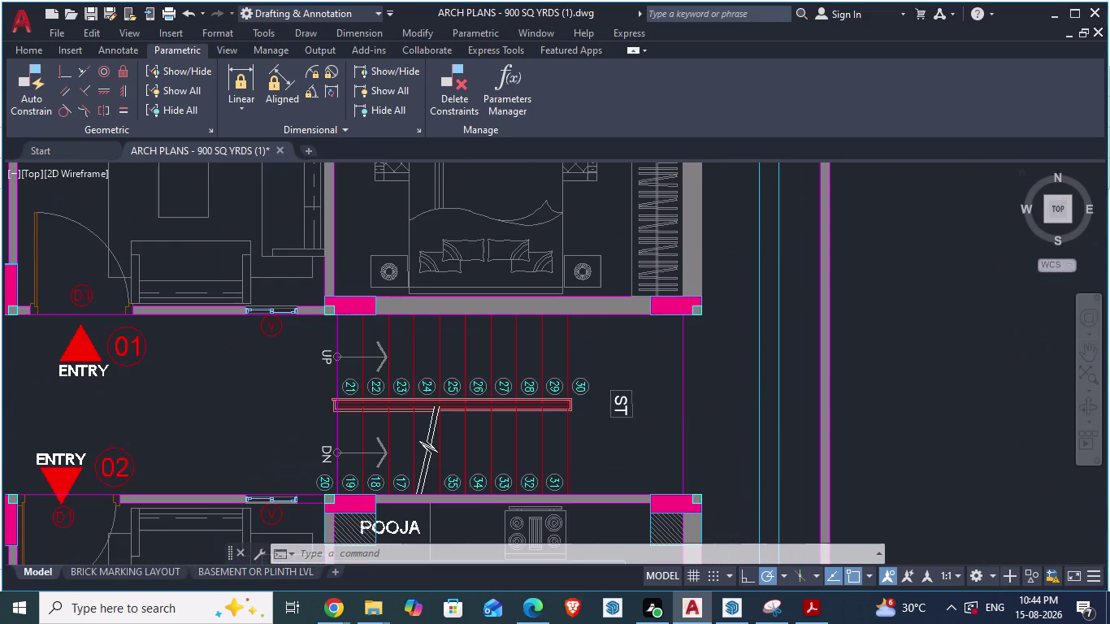
scroll(down, 3)
scroll(down, 3)
scroll(down, 3)
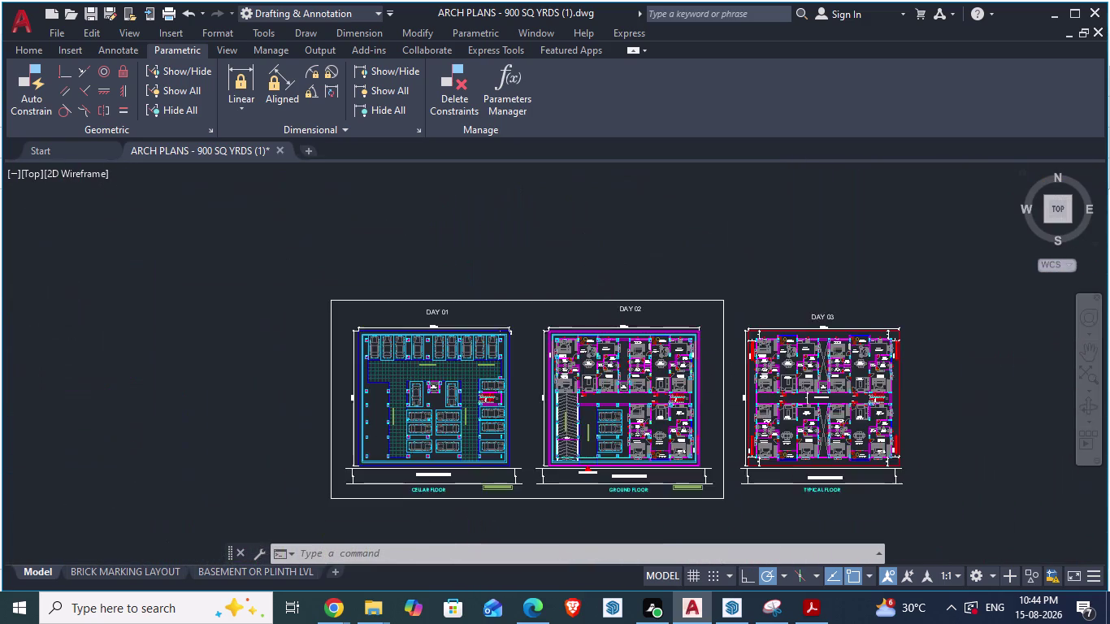
scroll(up, 3)
scroll(up, 3)
scroll(up, 3)
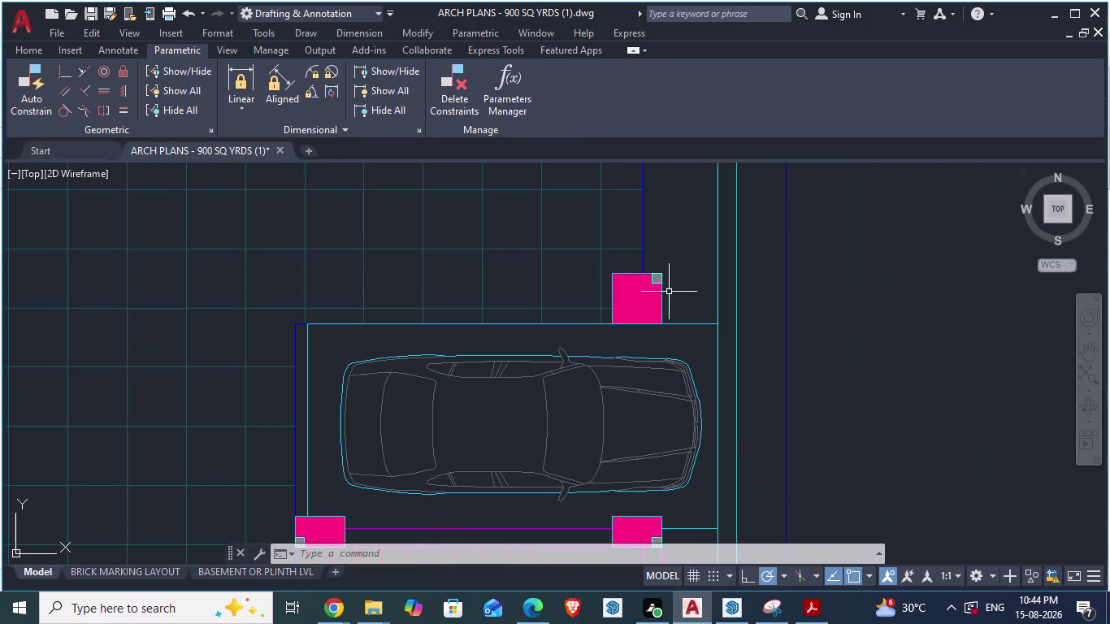
scroll(down, 3)
scroll(down, 3)
scroll(down, 3)
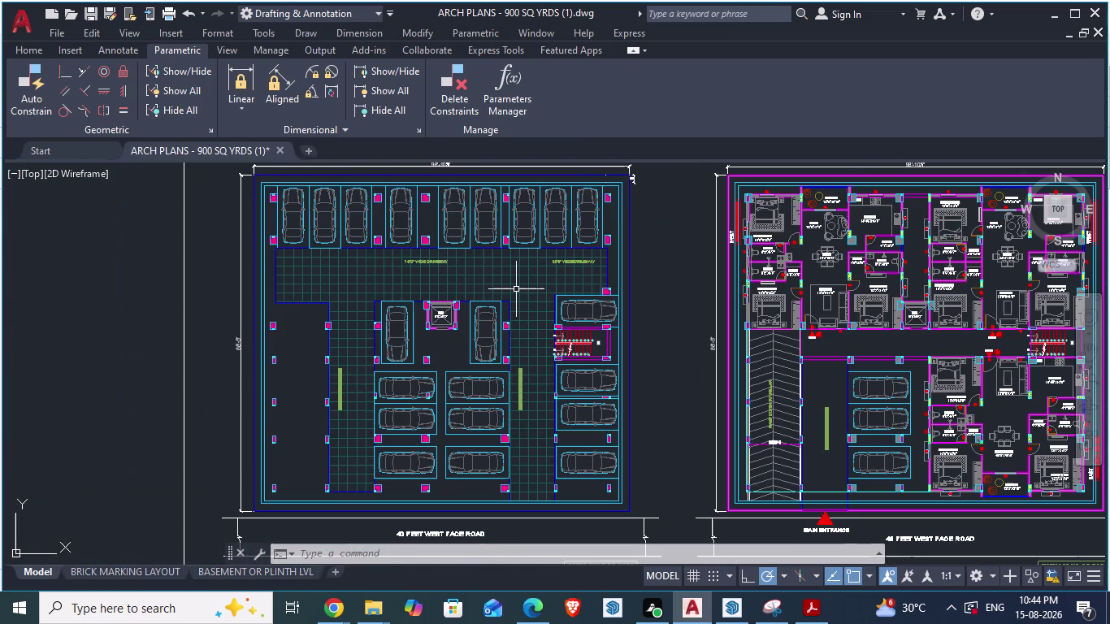
scroll(up, 3)
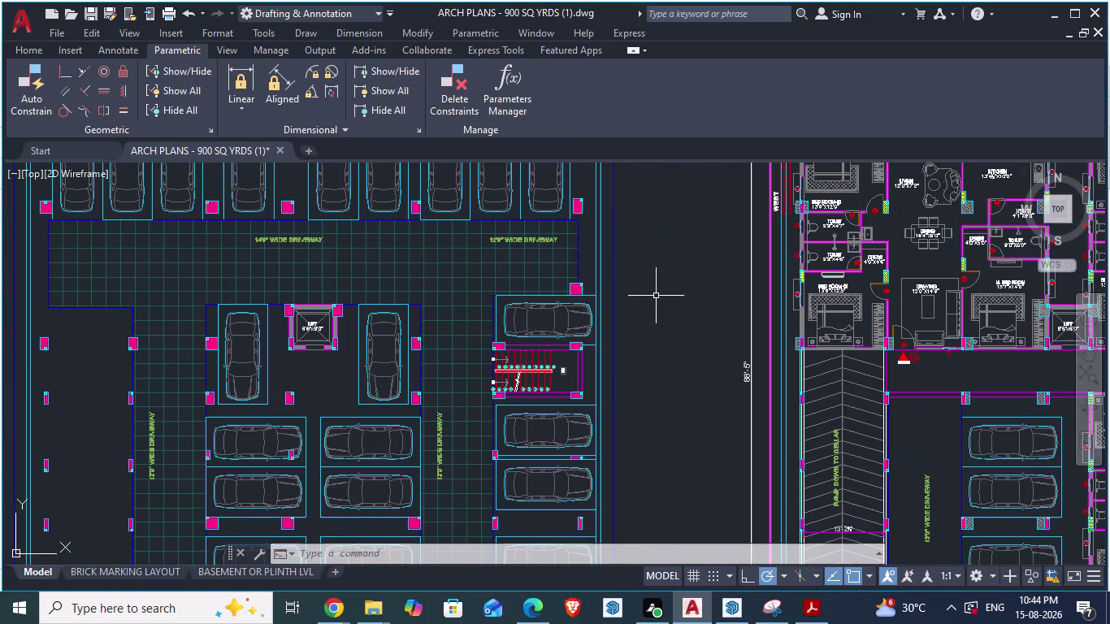
text(da)
key(Return)
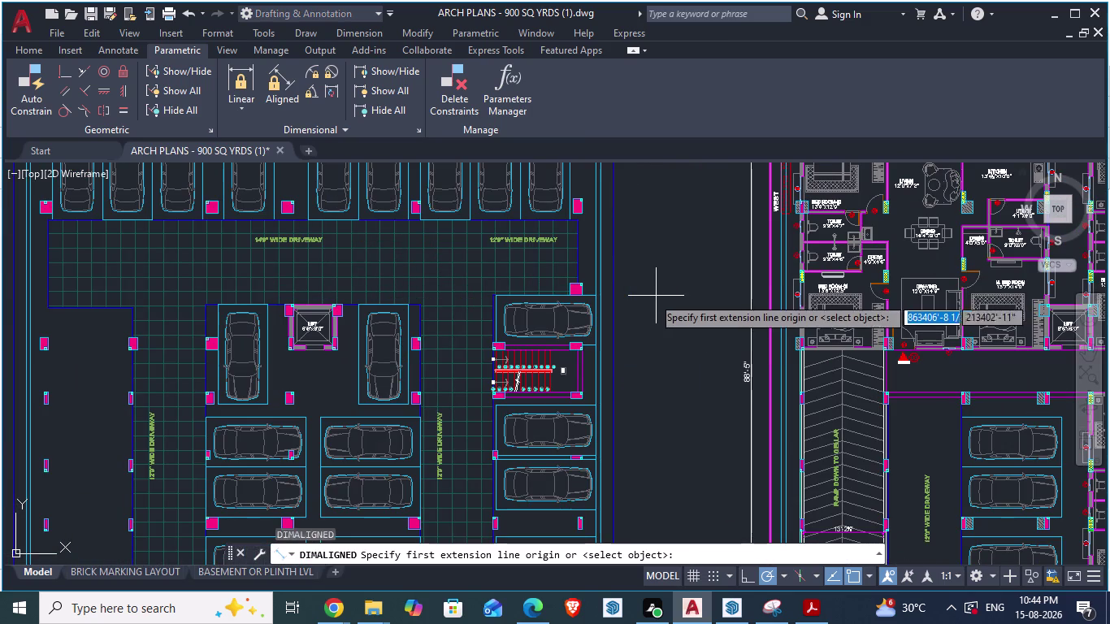
scroll(down, 3)
scroll(up, 3)
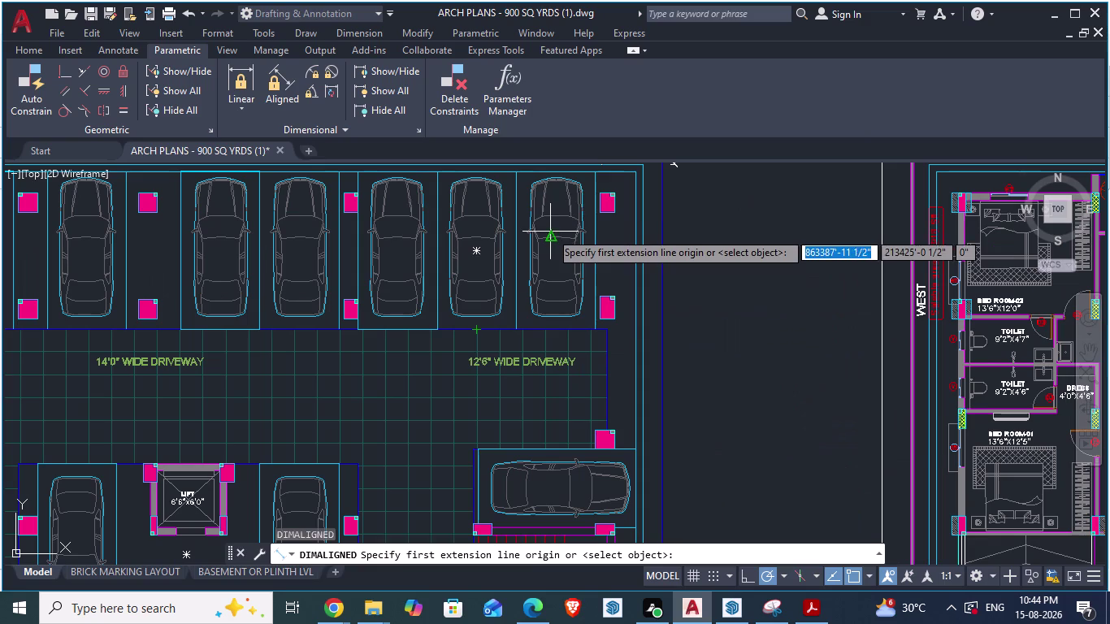
click(593, 176)
scroll(down, 3)
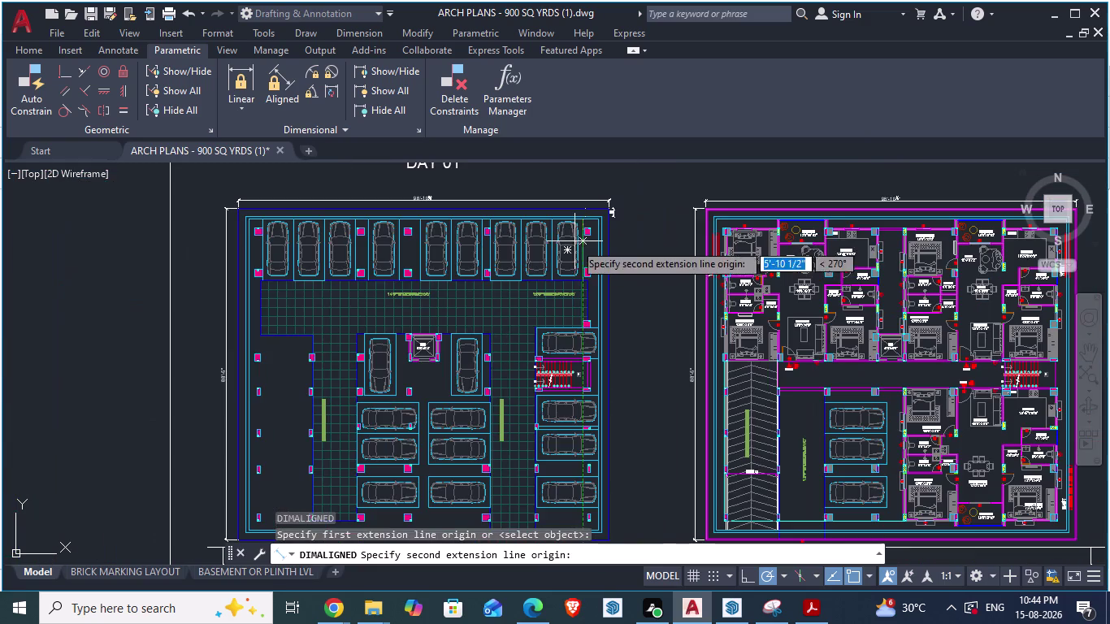
scroll(up, 3)
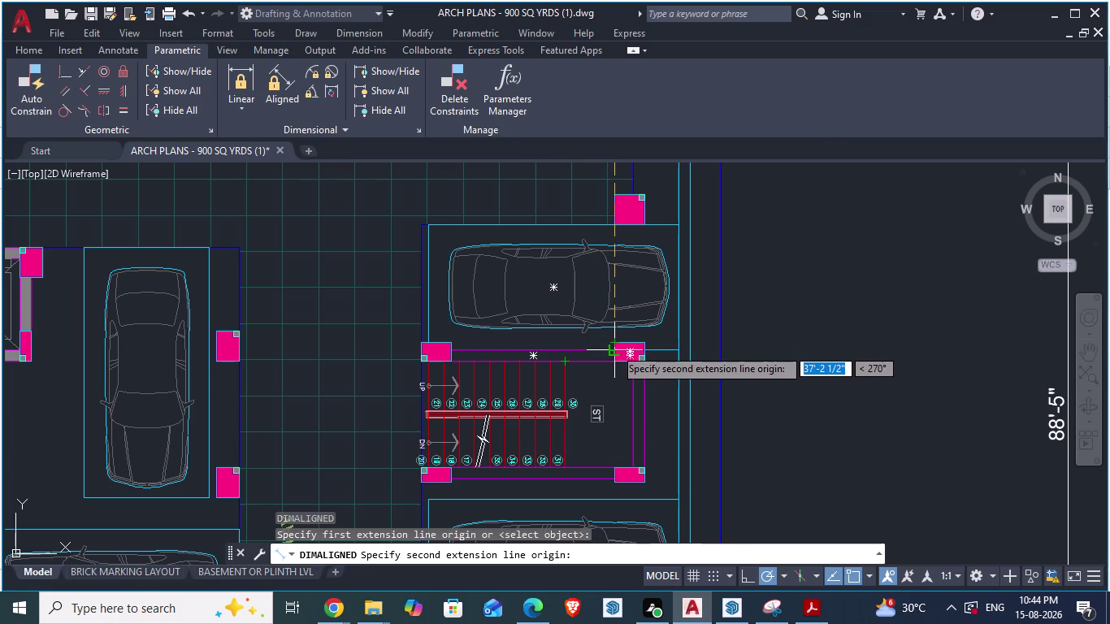
key(Escape)
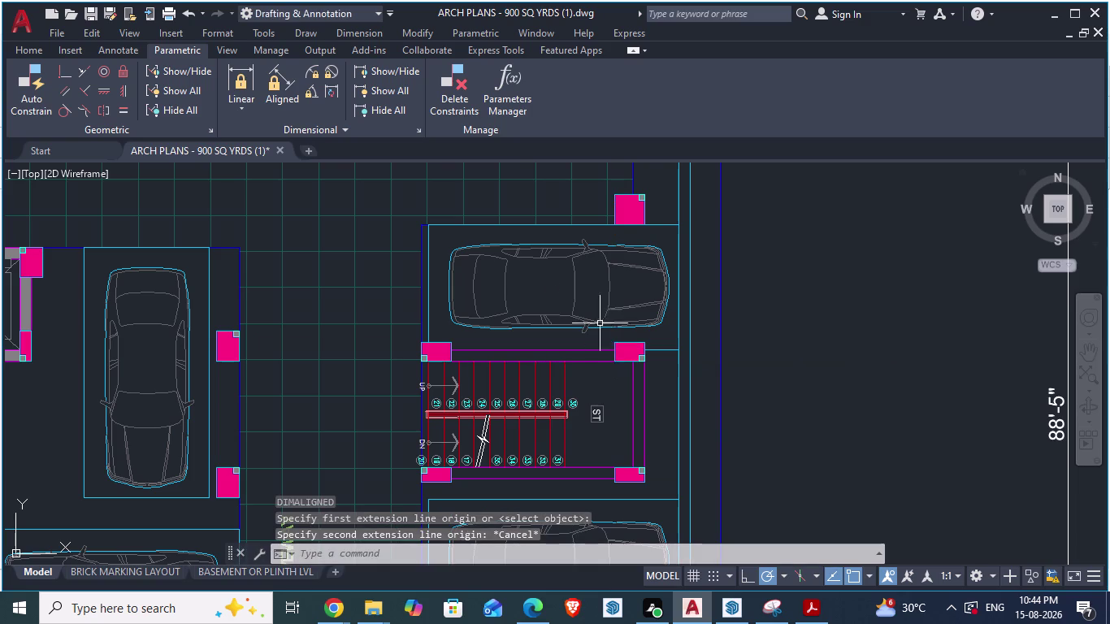
Zoom to the ground floor plan and quick-save the drawing with Ctrl+S.
scroll(down, 3)
scroll(down, 3)
scroll(up, 3)
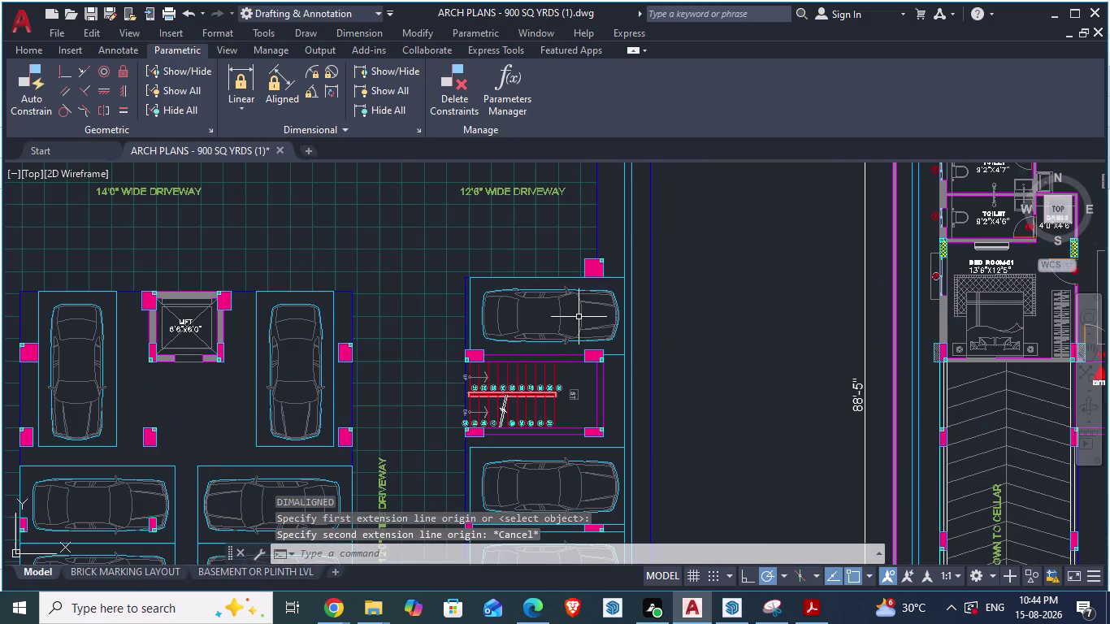
scroll(down, 3)
scroll(down, 3)
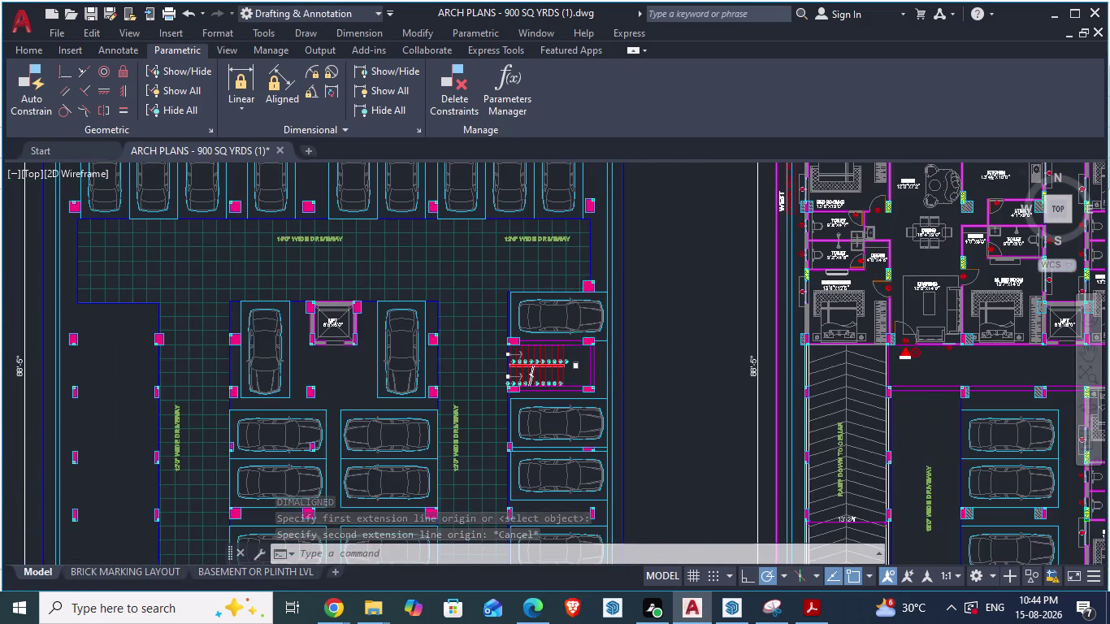
scroll(down, 3)
scroll(up, 3)
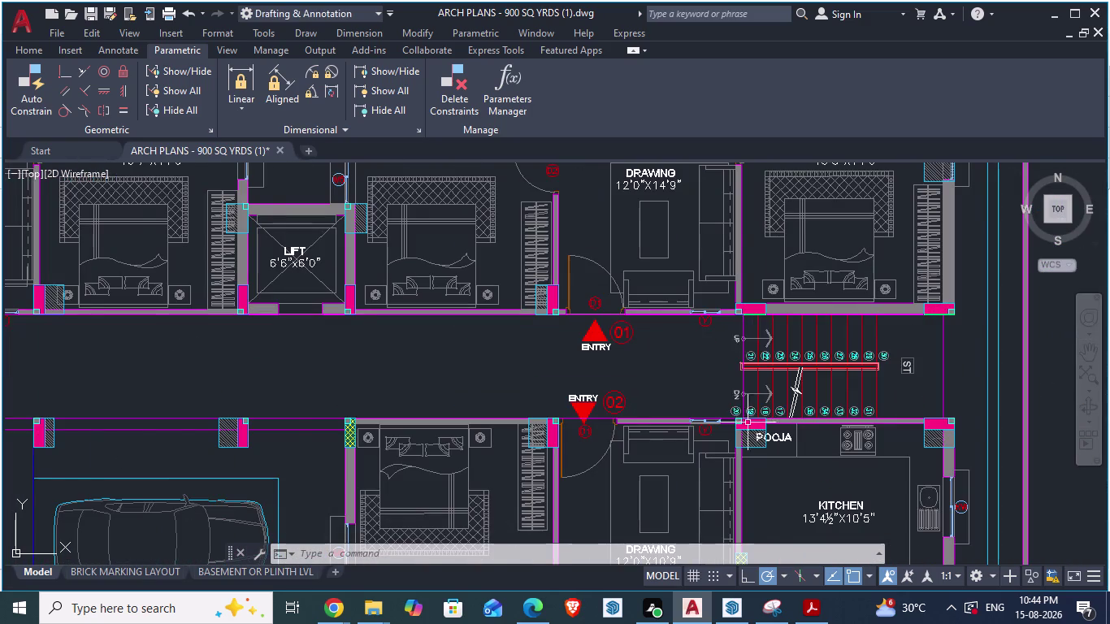
scroll(down, 3)
scroll(up, 3)
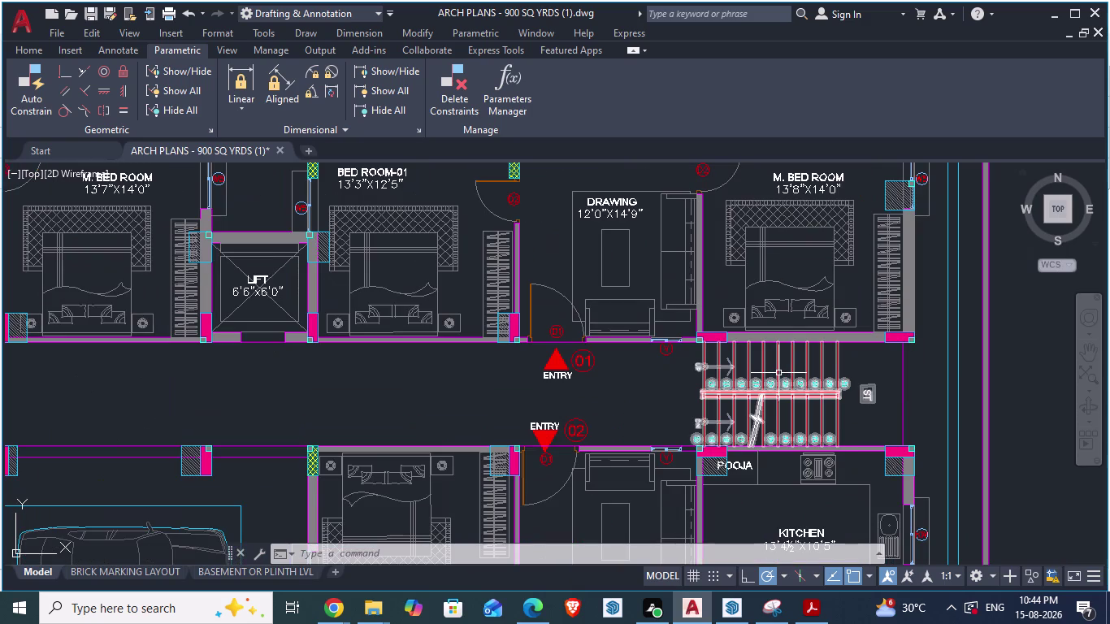
key(ctrl+s)
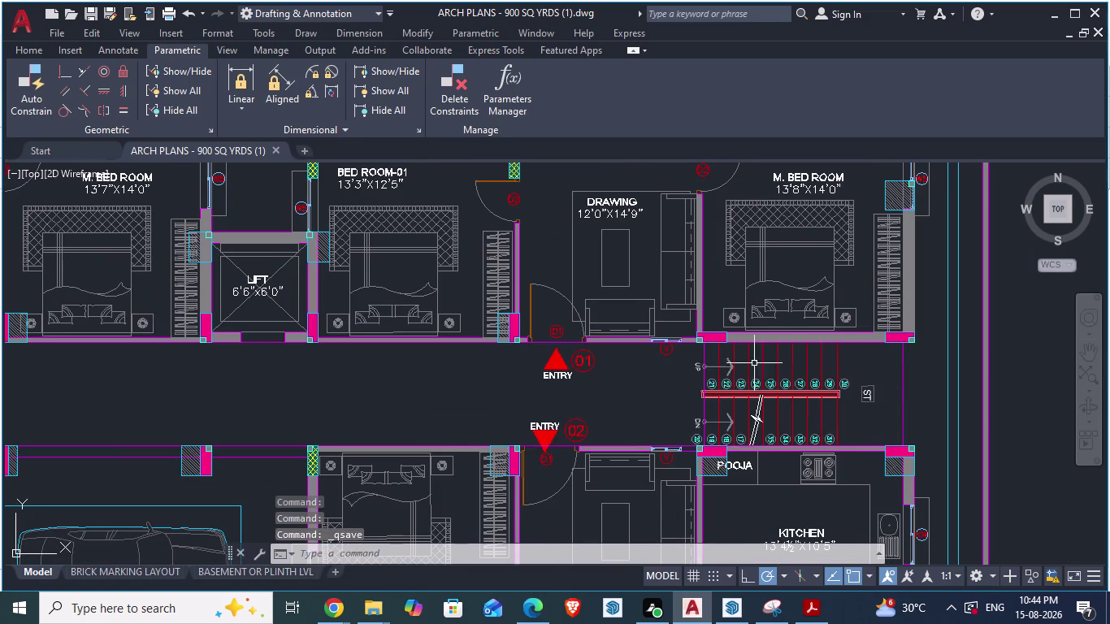